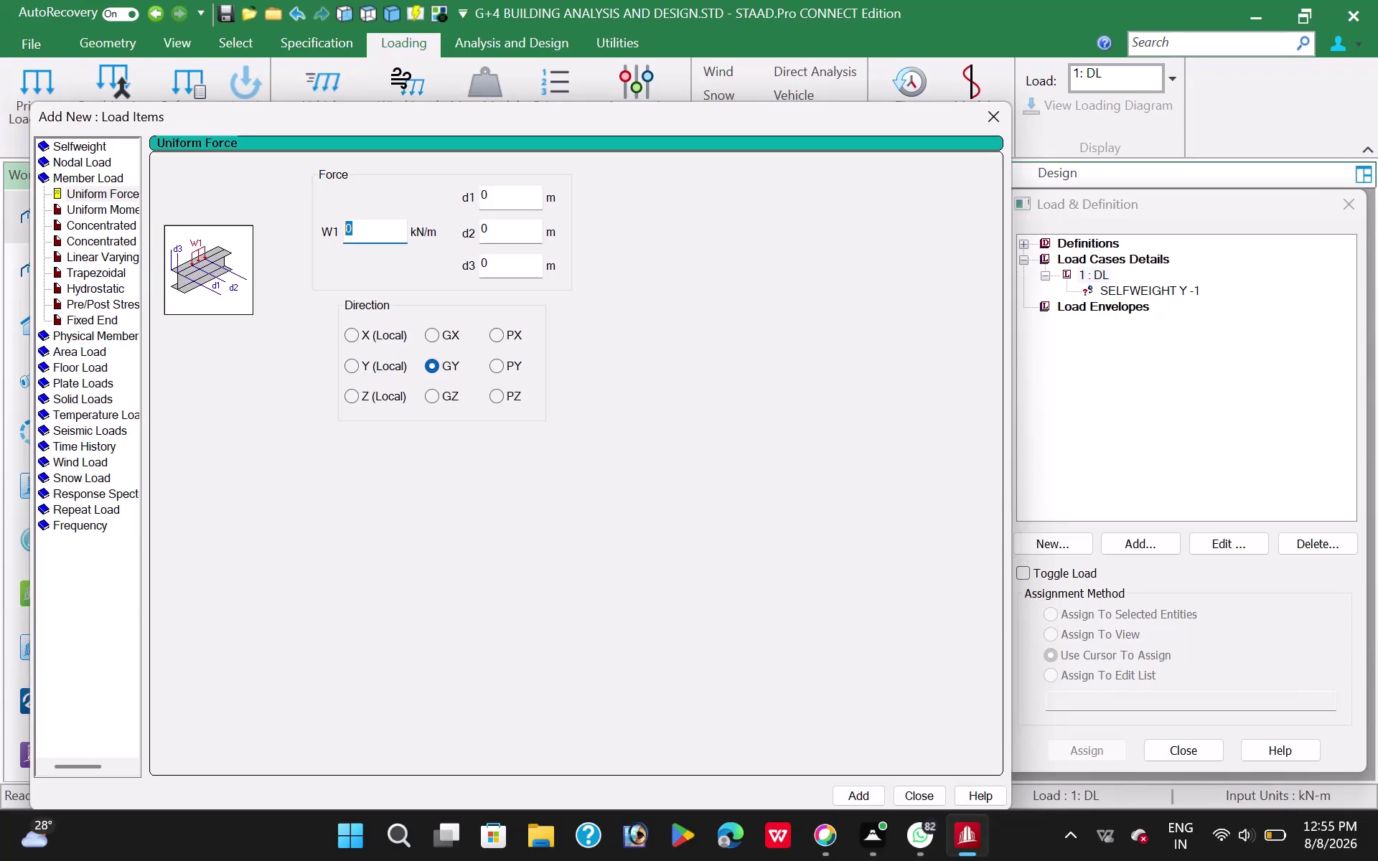
Add a uniform GY member load of -16.1 kN/m to the DL case.
key(minus)
key(1)
key(6)
text(.1)
click(868, 795)
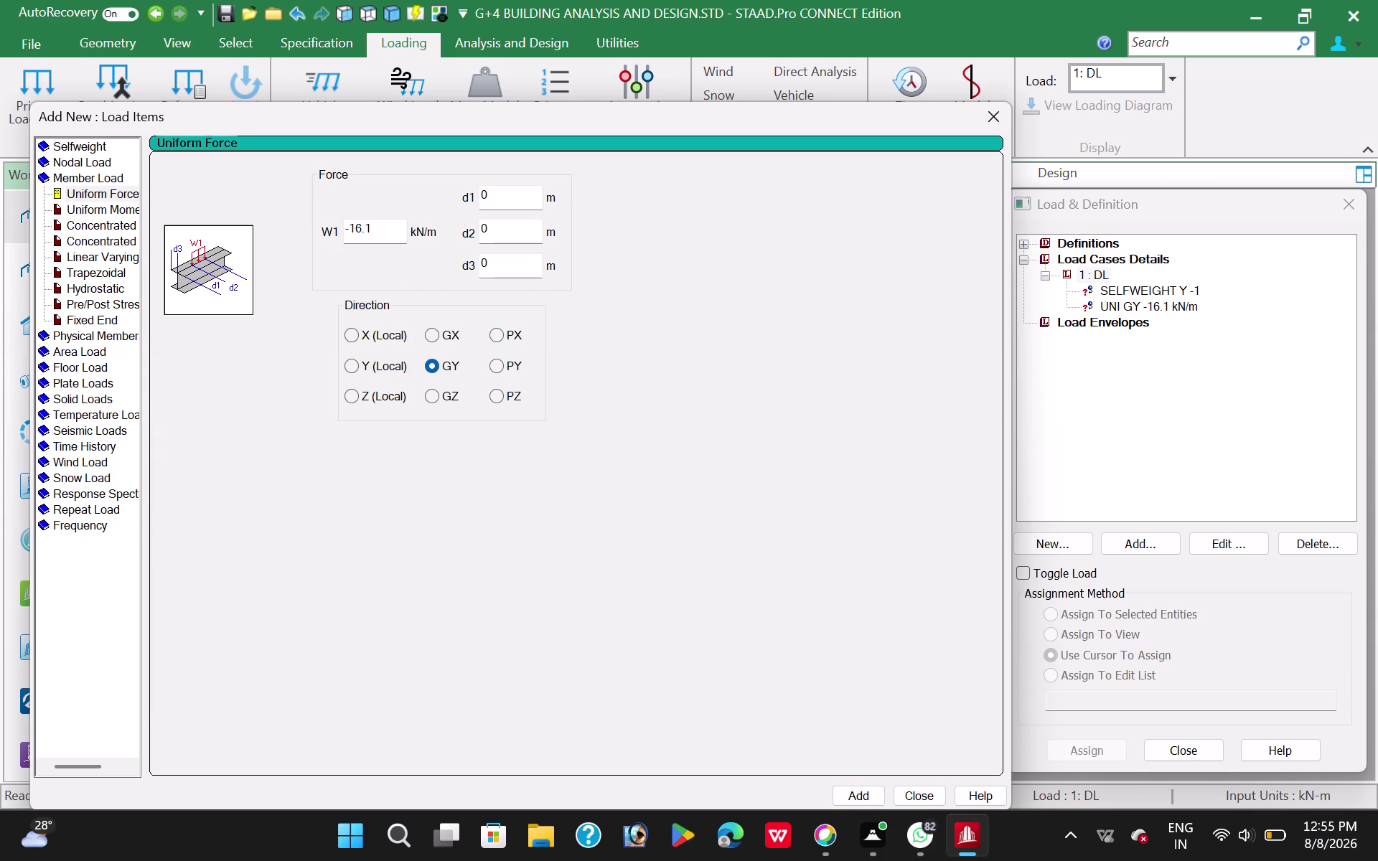
Change the load value to -10.5 and add it as a second uniform GY load.
click(386, 232)
key(BackSpace)
key(BackSpace)
key(BackSpace)
key(BackSpace)
key(1)
key(0)
key(period)
key(5)
click(852, 795)
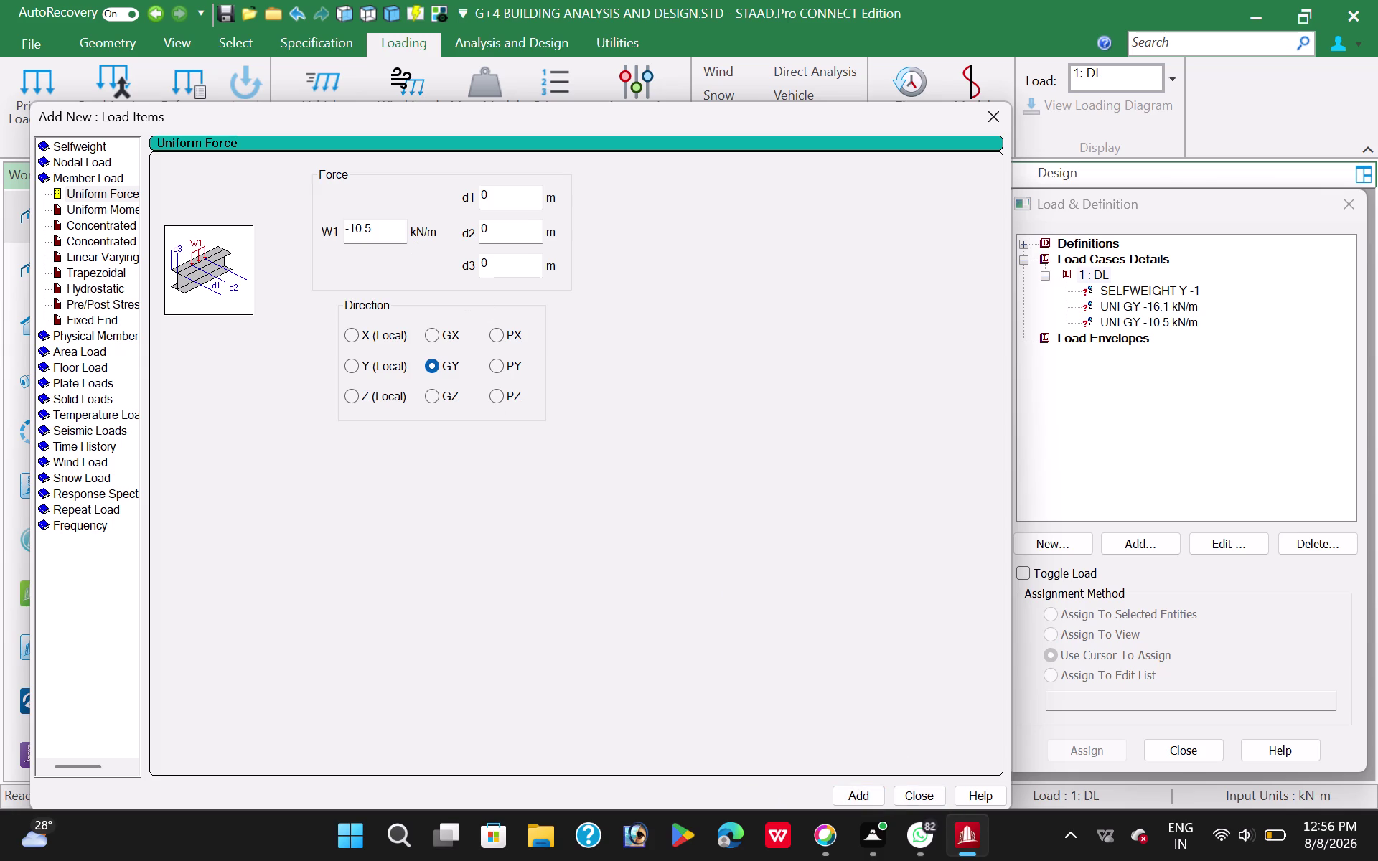
Add a third uniform GY load of -3 kN/m, then close the load items dialog.
click(374, 228)
key(BackSpace)
key(BackSpace)
key(BackSpace)
key(BackSpace)
key(3)
click(851, 791)
click(916, 799)
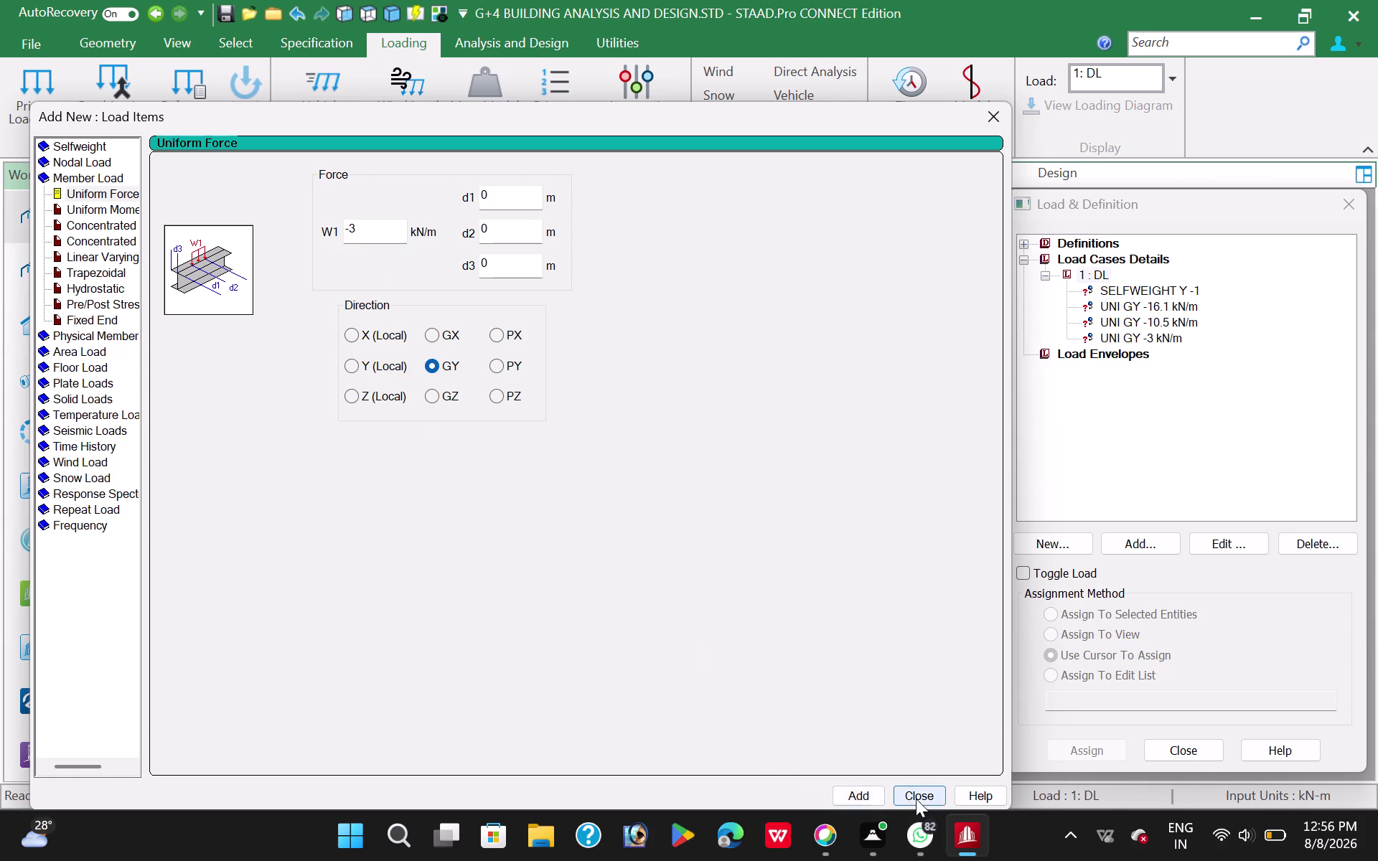
click(863, 401)
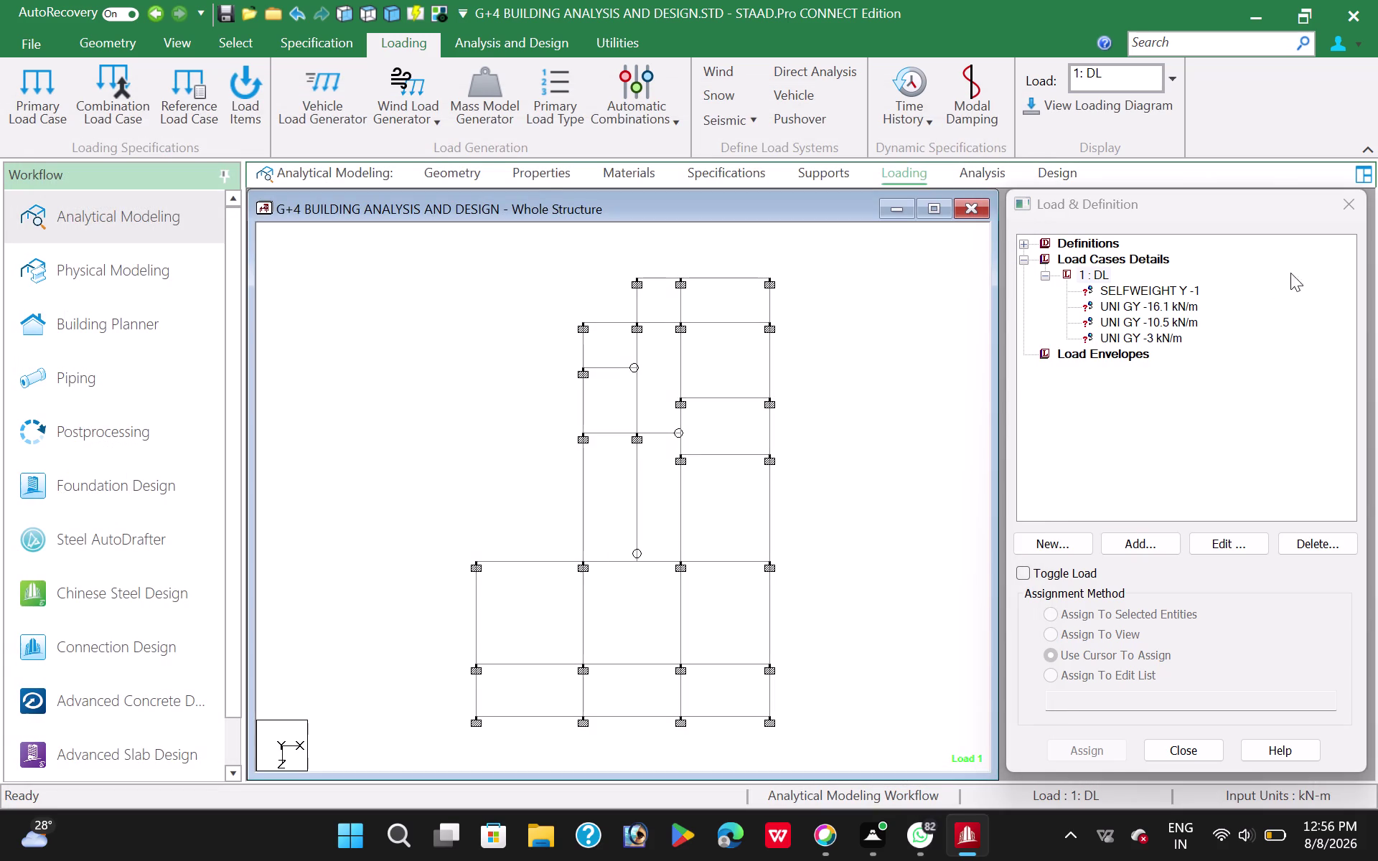
Assign the UNI GY -16.1 kN/m load to all members in the view and confirm.
click(1151, 291)
click(1049, 635)
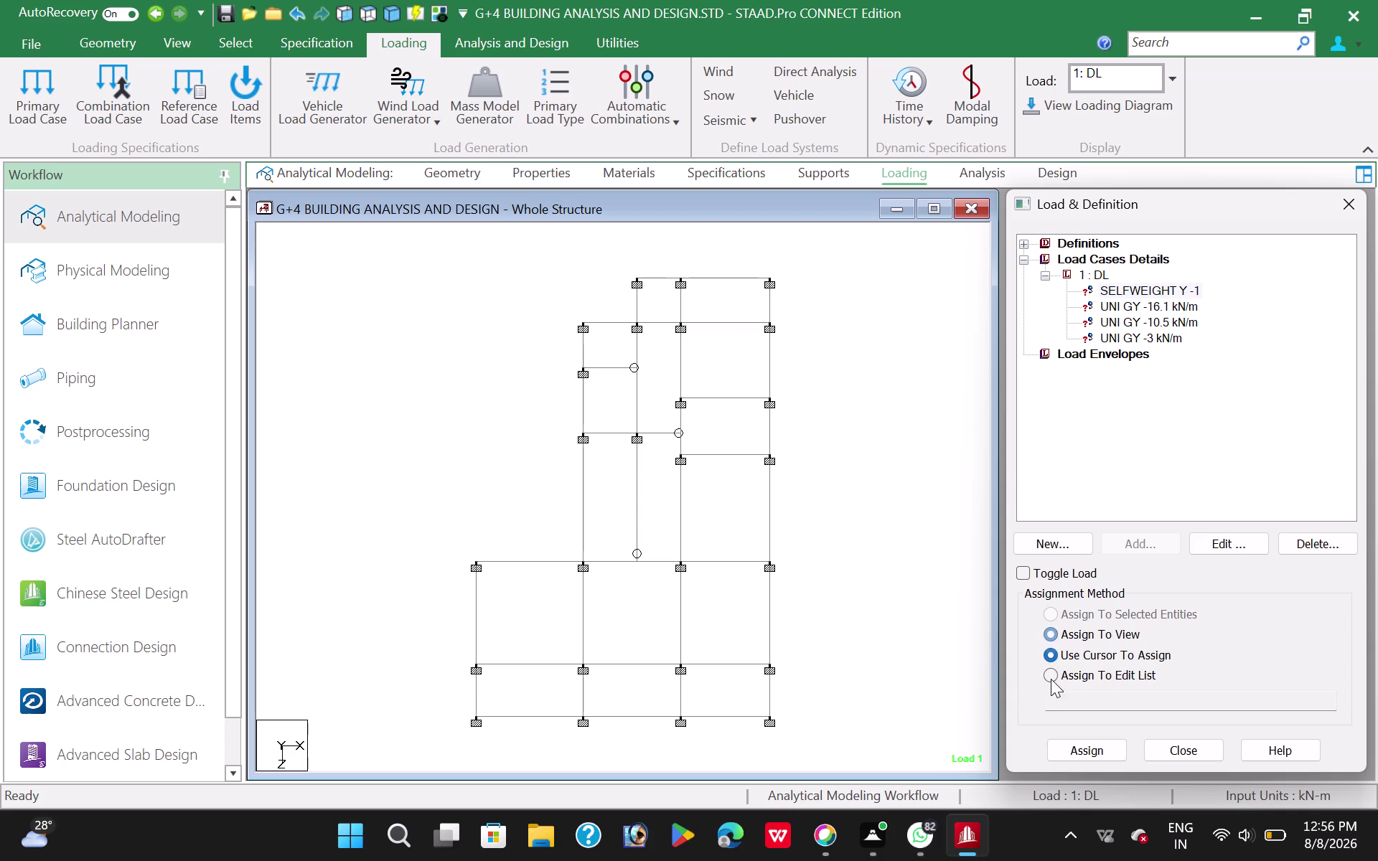
click(1090, 755)
click(1224, 529)
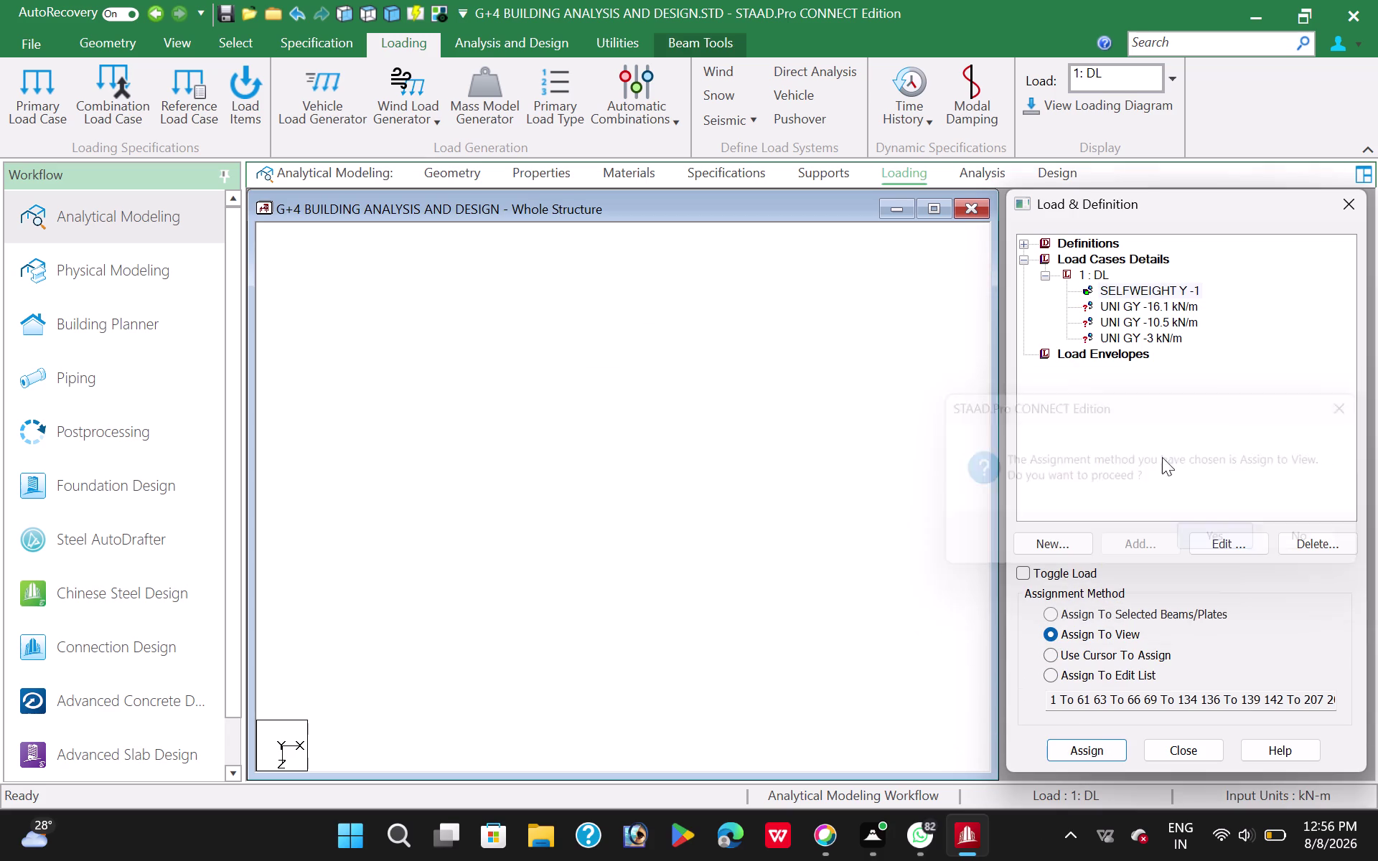
click(1174, 306)
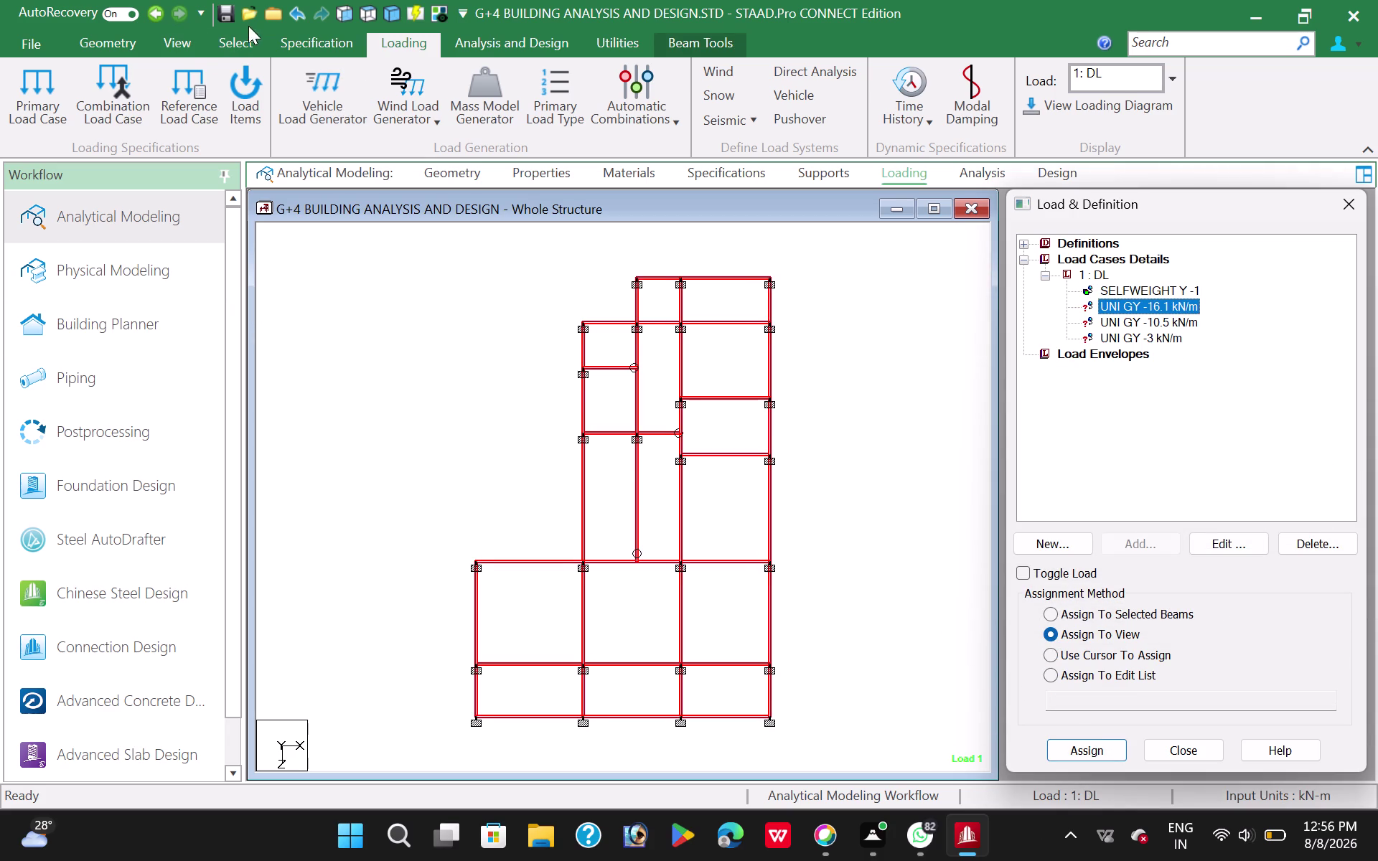
In front elevation, clear the selection and window-select the lowest floor's beams.
click(126, 40)
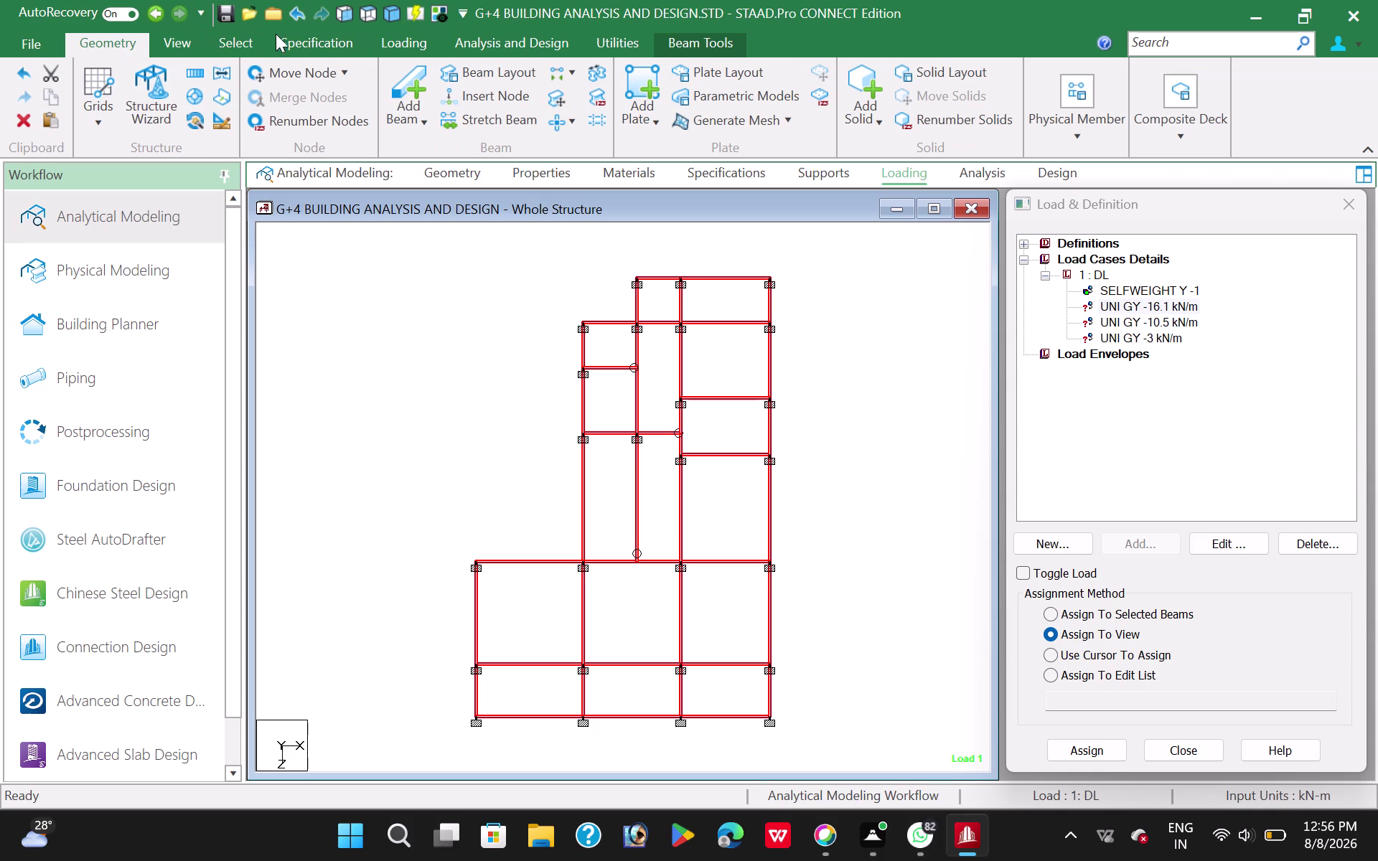
click(340, 17)
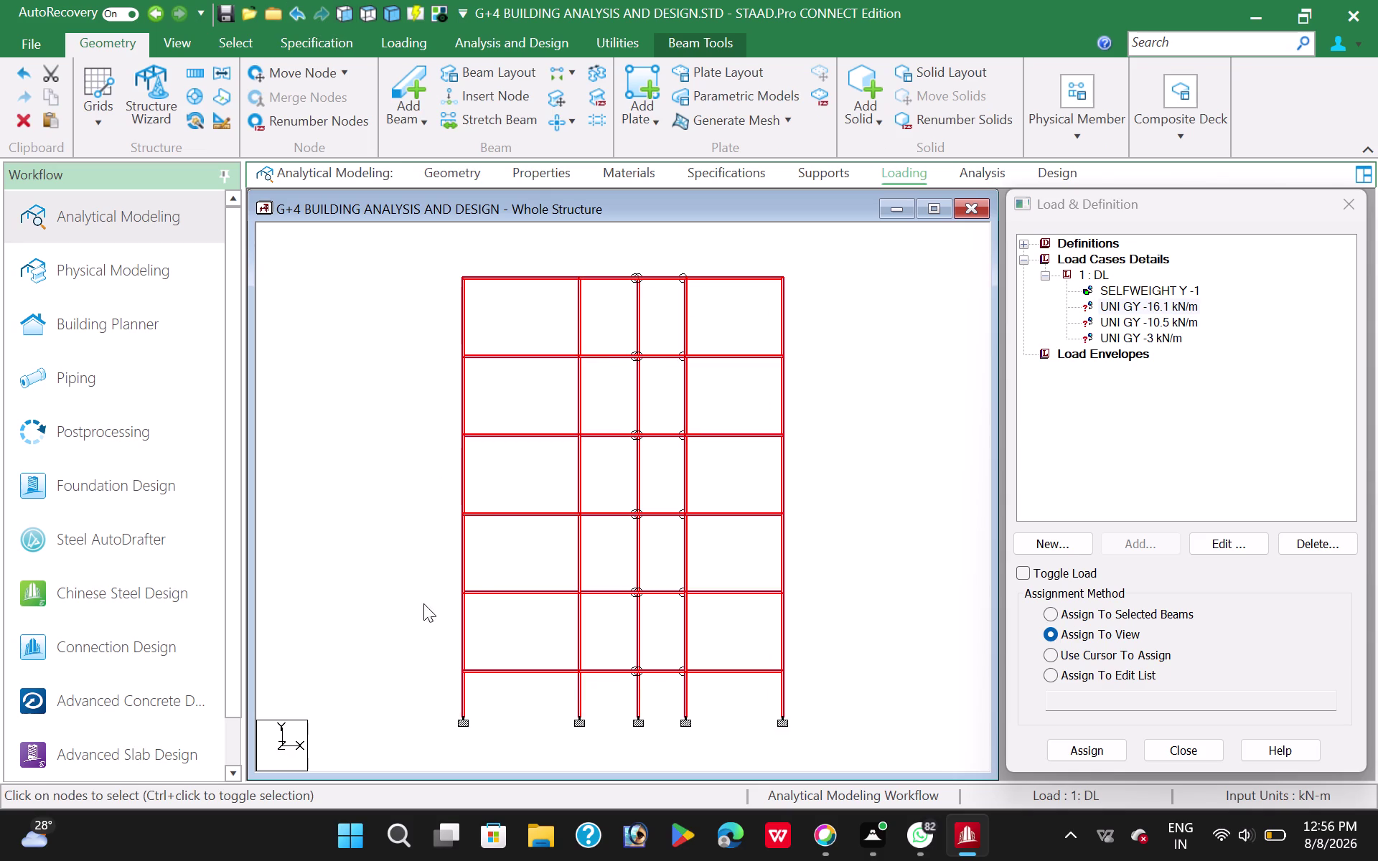
click(354, 574)
drag(444, 579, 509, 610)
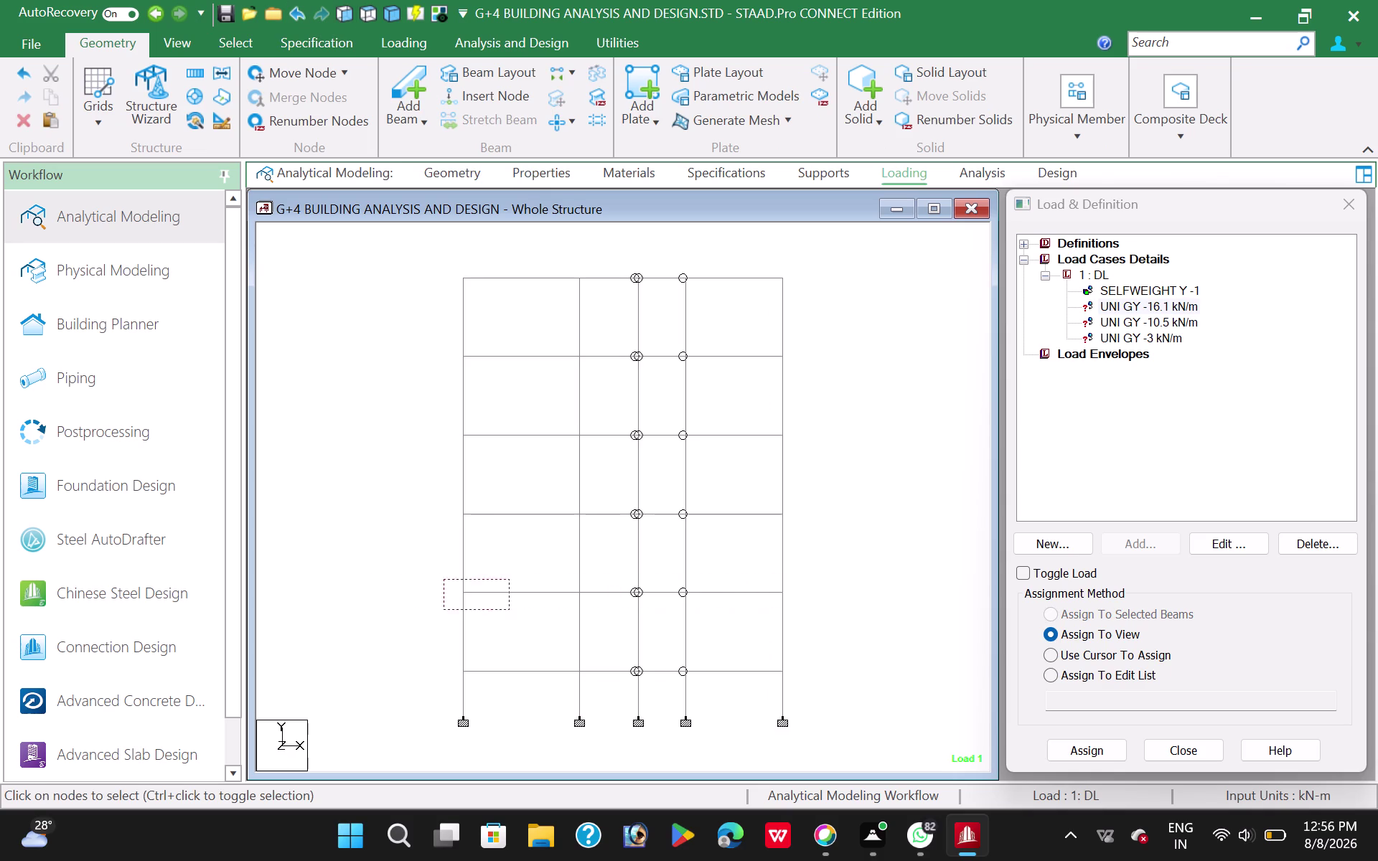
drag(509, 609, 321, 610)
drag(443, 658, 792, 683)
drag(444, 581, 505, 595)
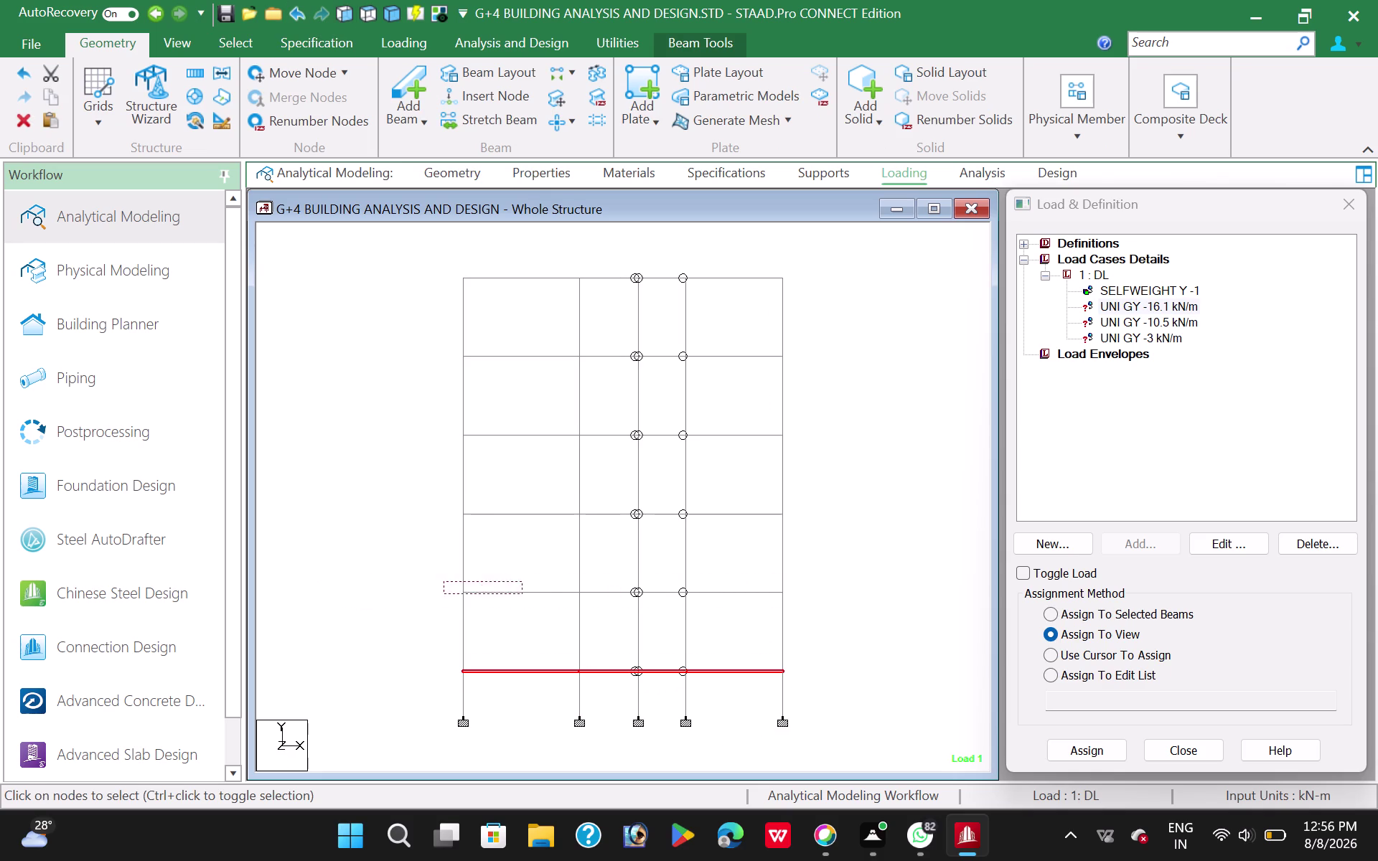
Add the second through top floor beams to the selection.
drag(505, 595, 811, 605)
drag(444, 507, 587, 526)
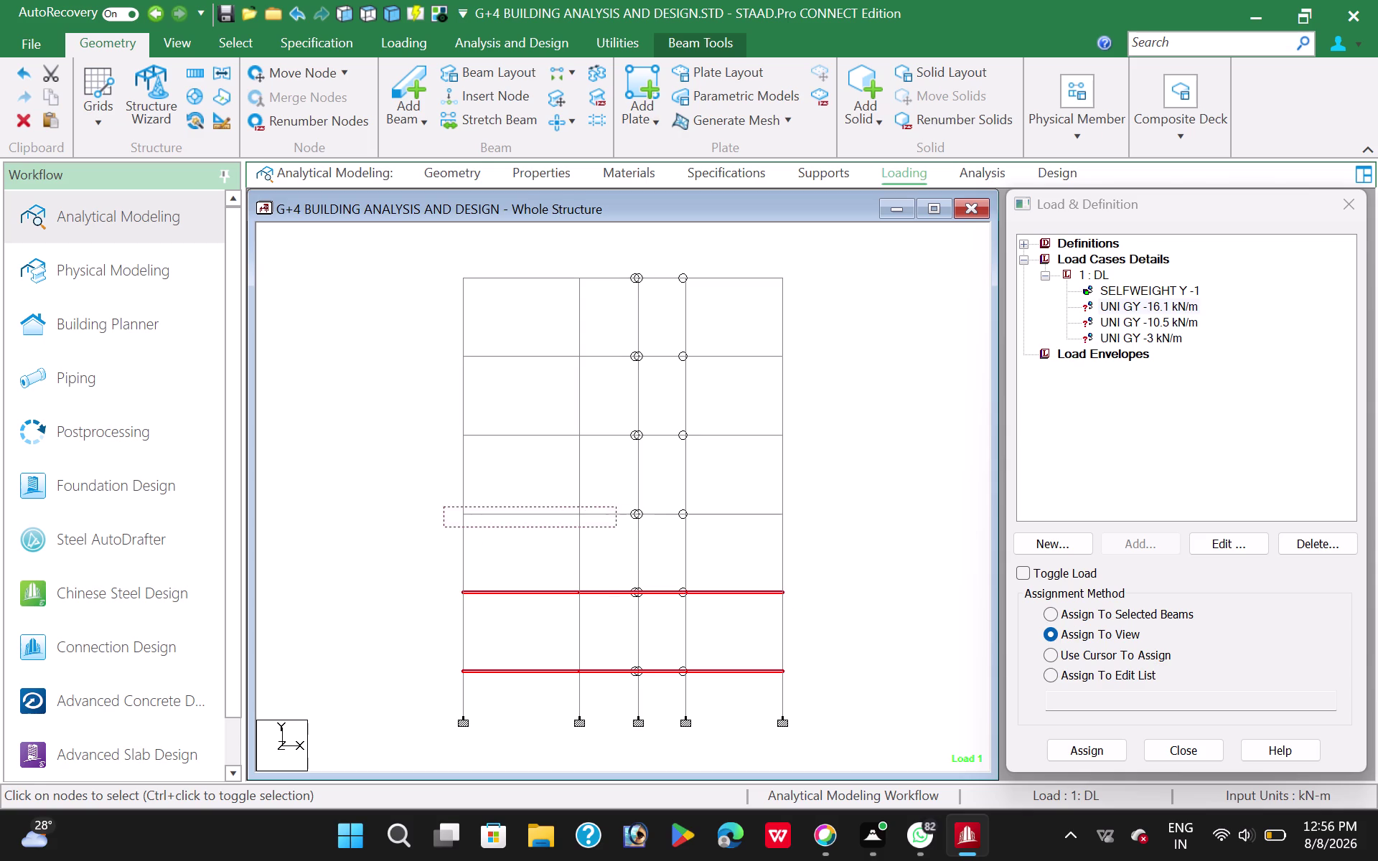
drag(587, 526, 824, 527)
drag(438, 424, 593, 449)
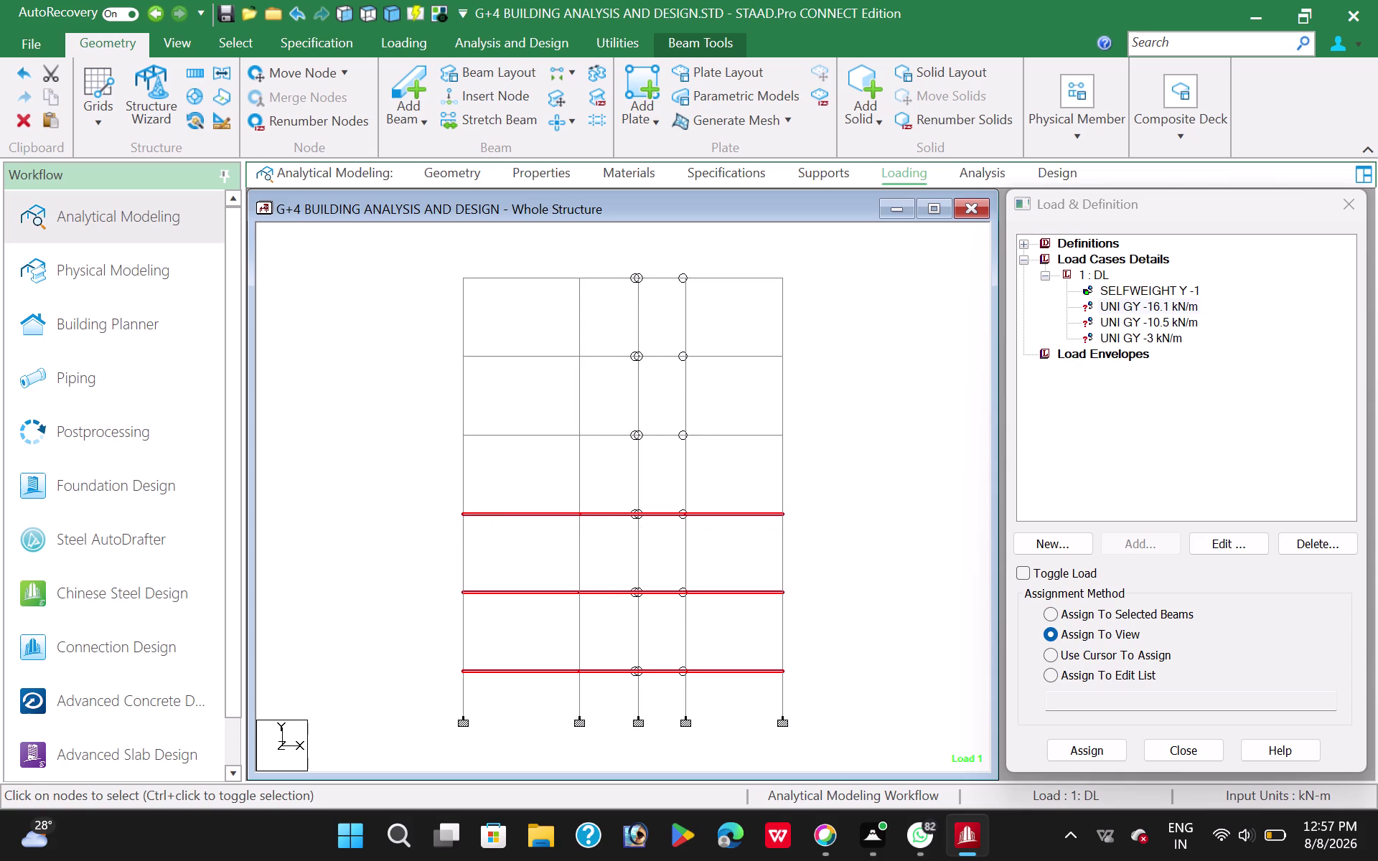
drag(593, 448, 807, 448)
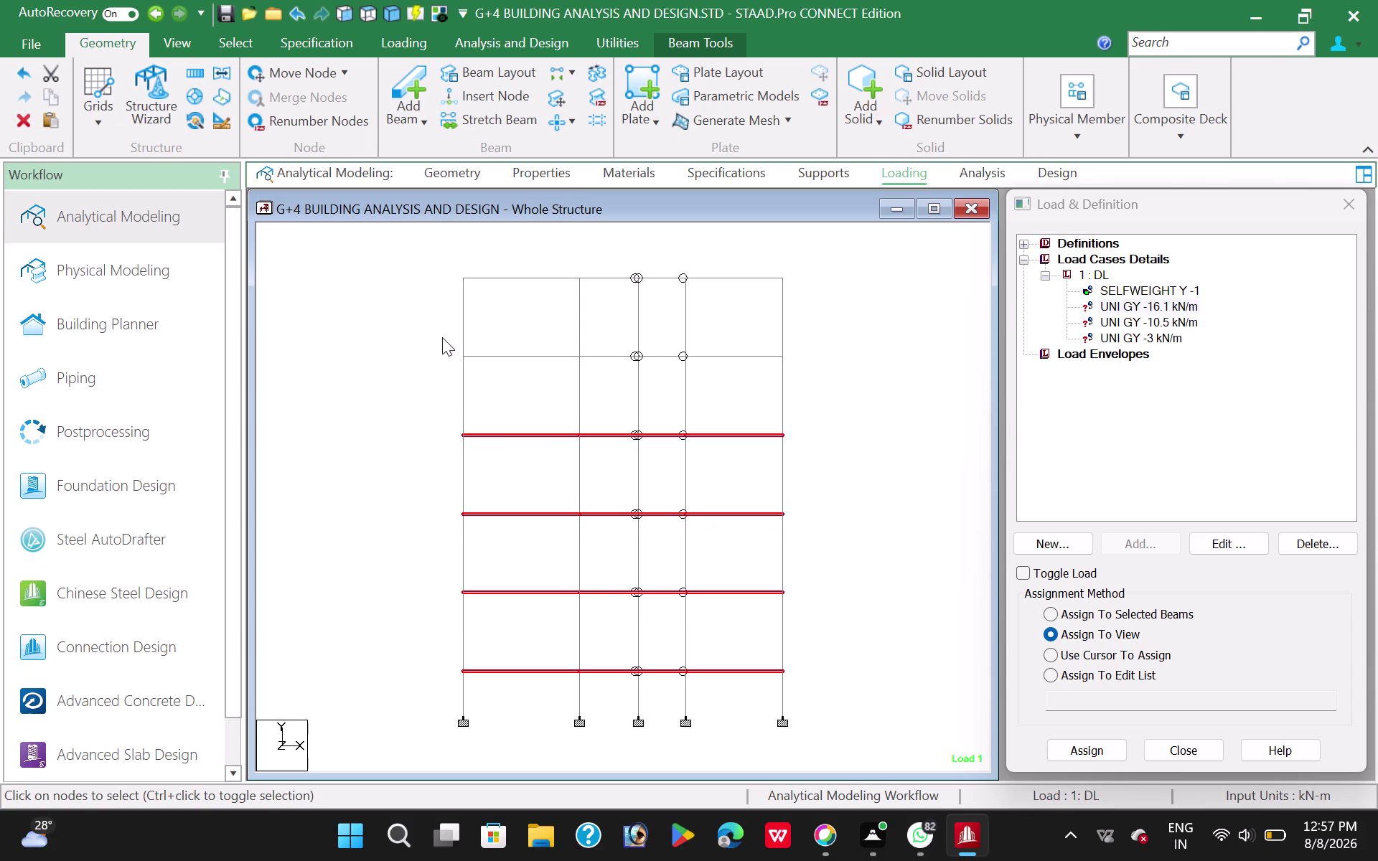
drag(442, 338, 807, 363)
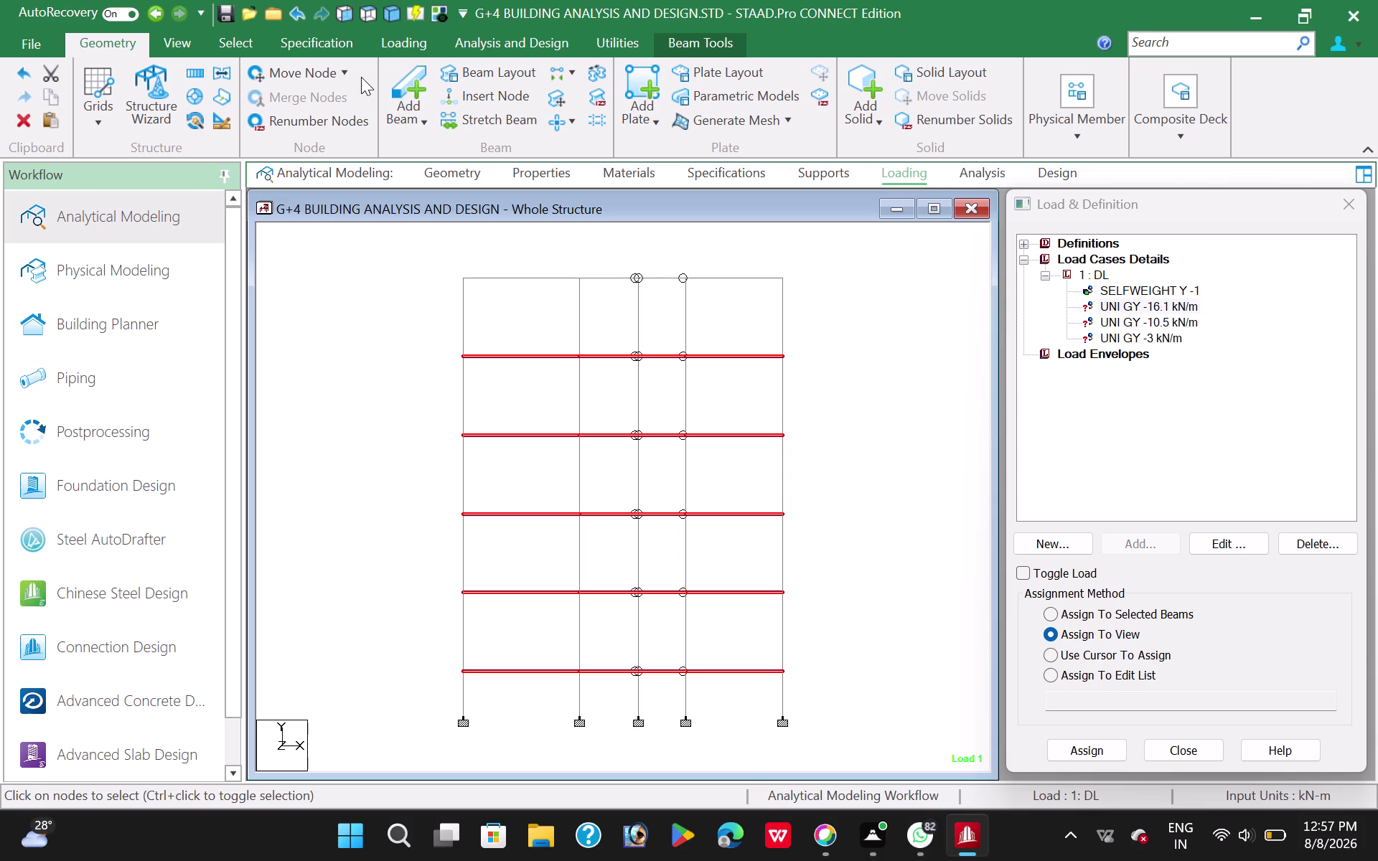
click(189, 43)
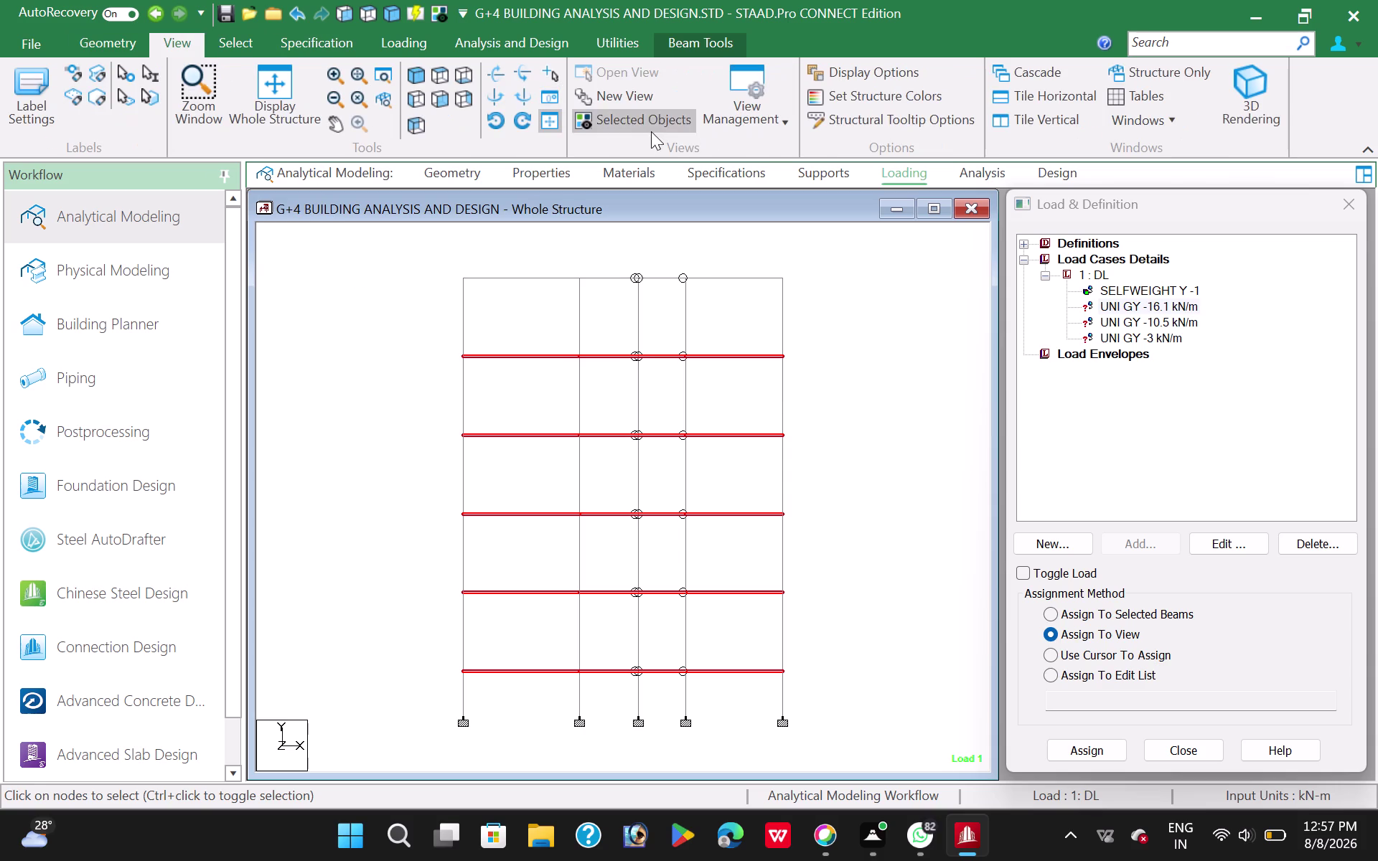
Isolate the selected floor beams, view them from above and clear the selection.
click(651, 132)
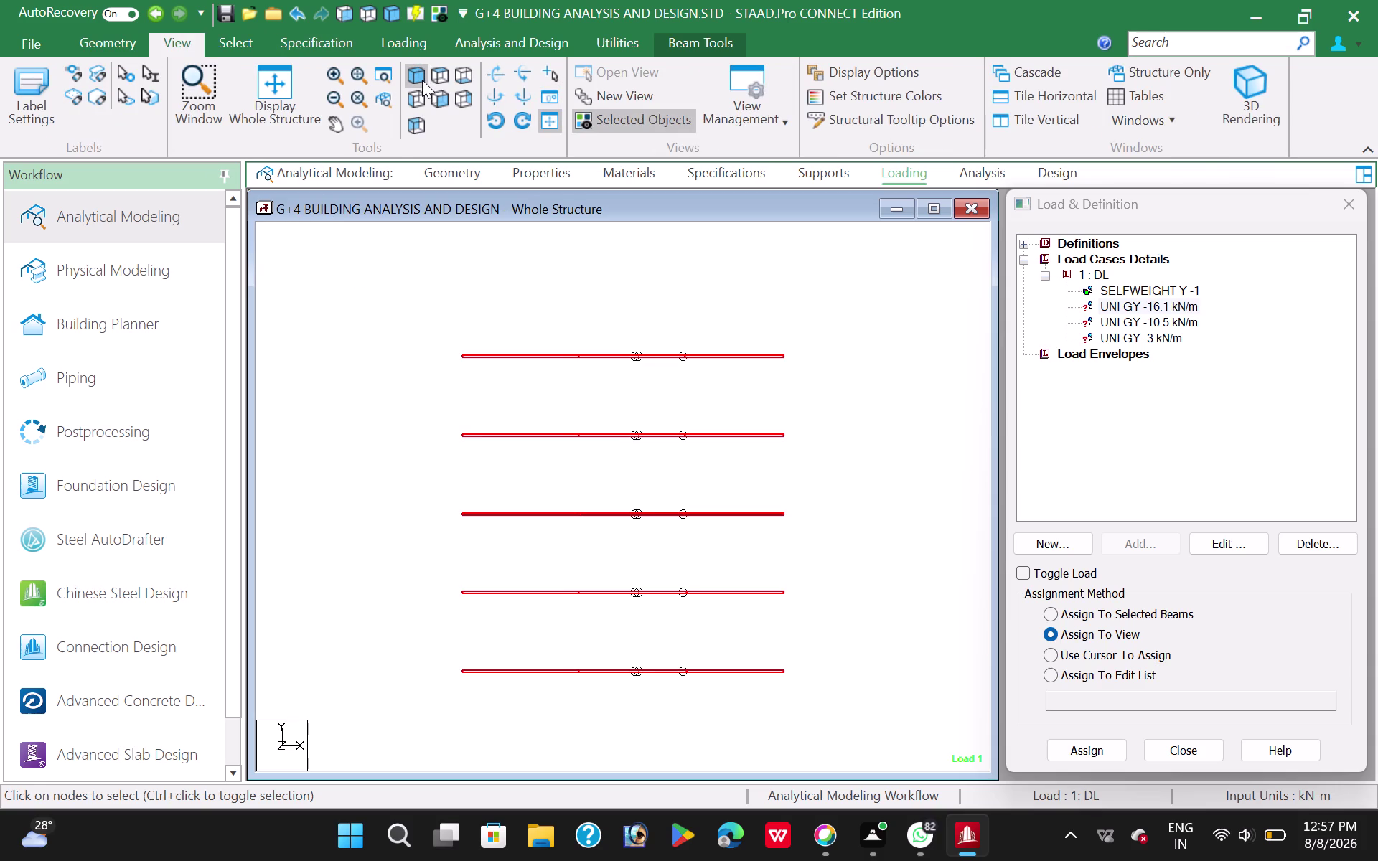
click(422, 80)
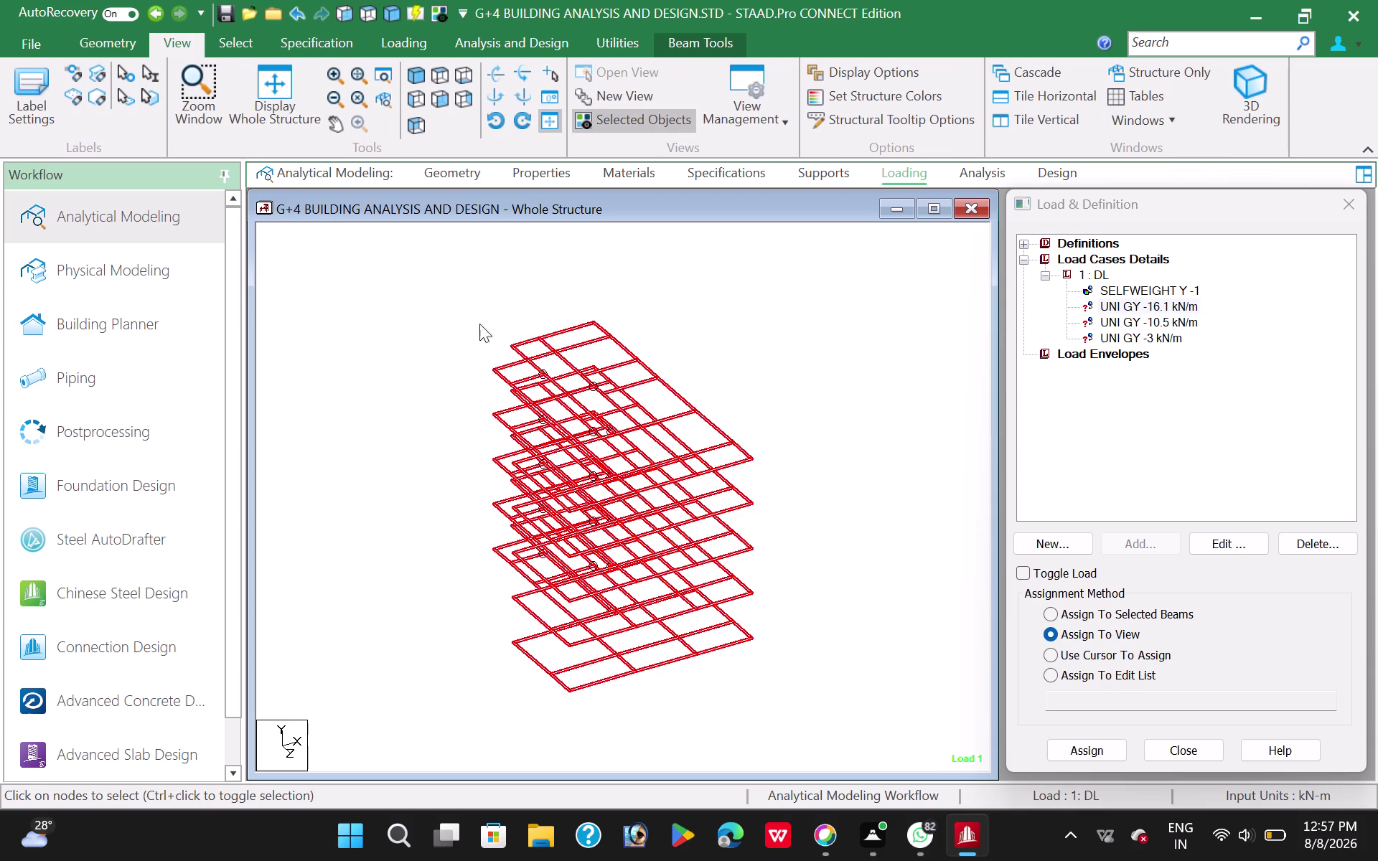
click(437, 70)
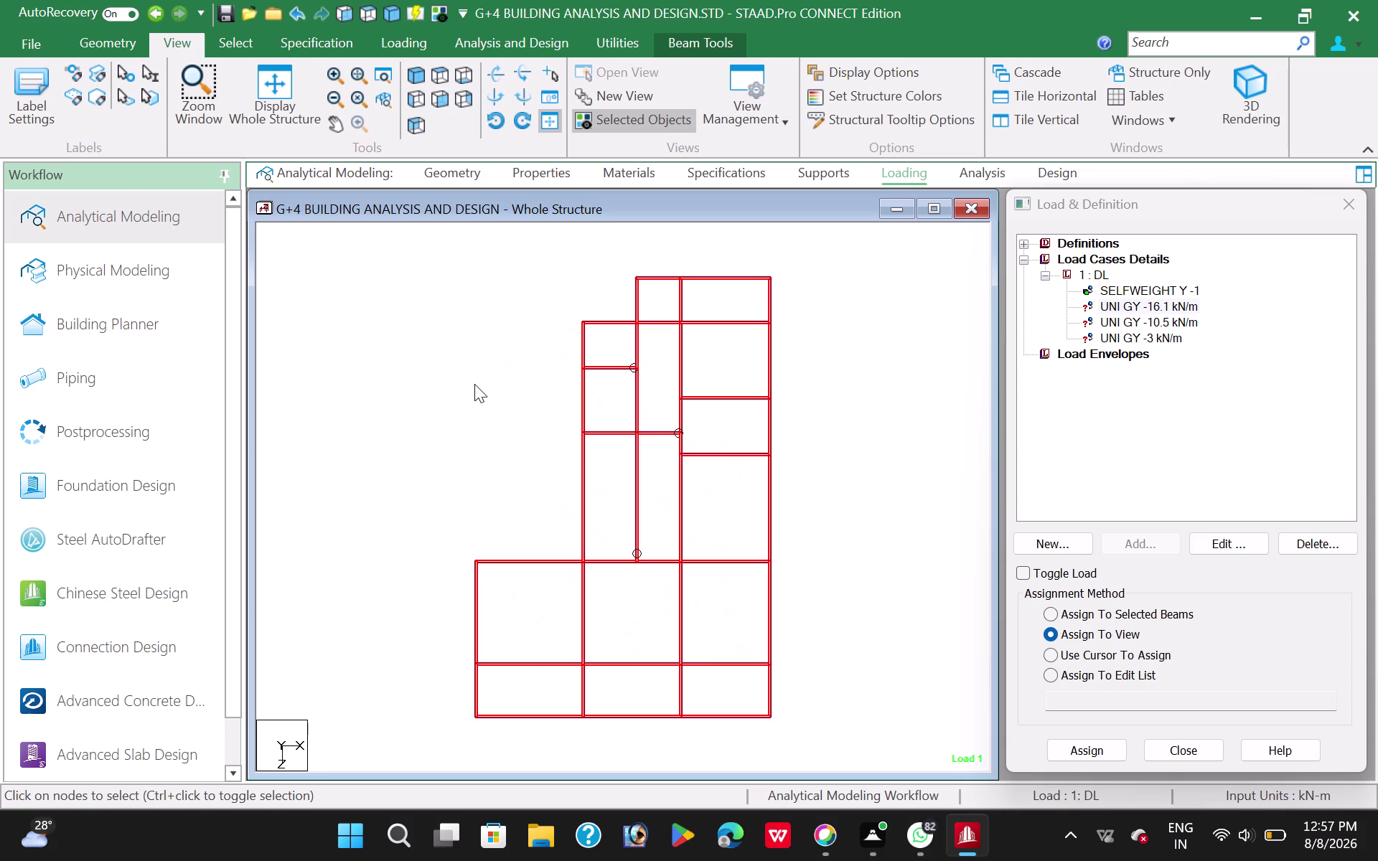
click(475, 385)
Window-select the left, bottom and right edge beams of the plan.
drag(453, 535, 507, 733)
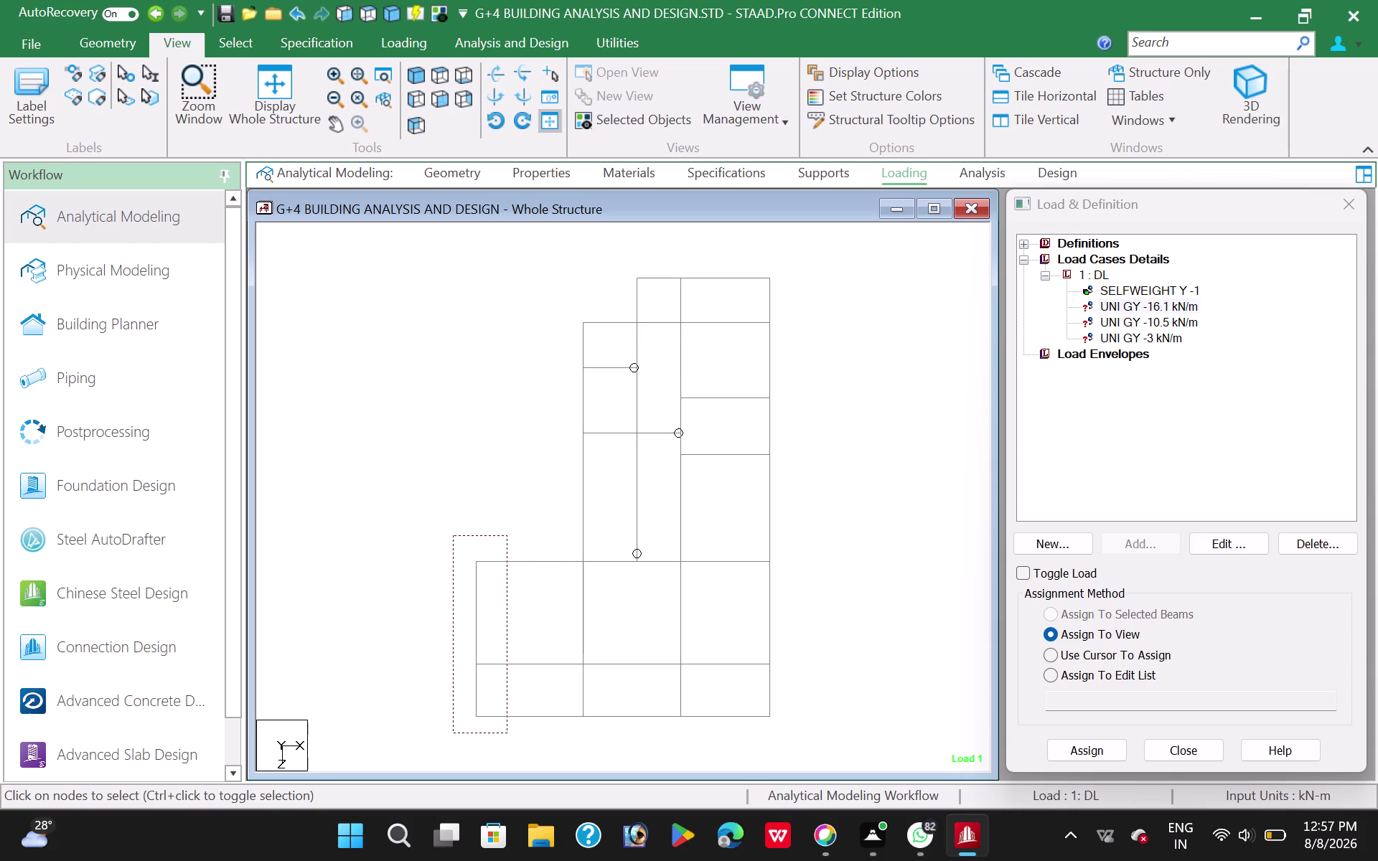
drag(507, 733, 494, 728)
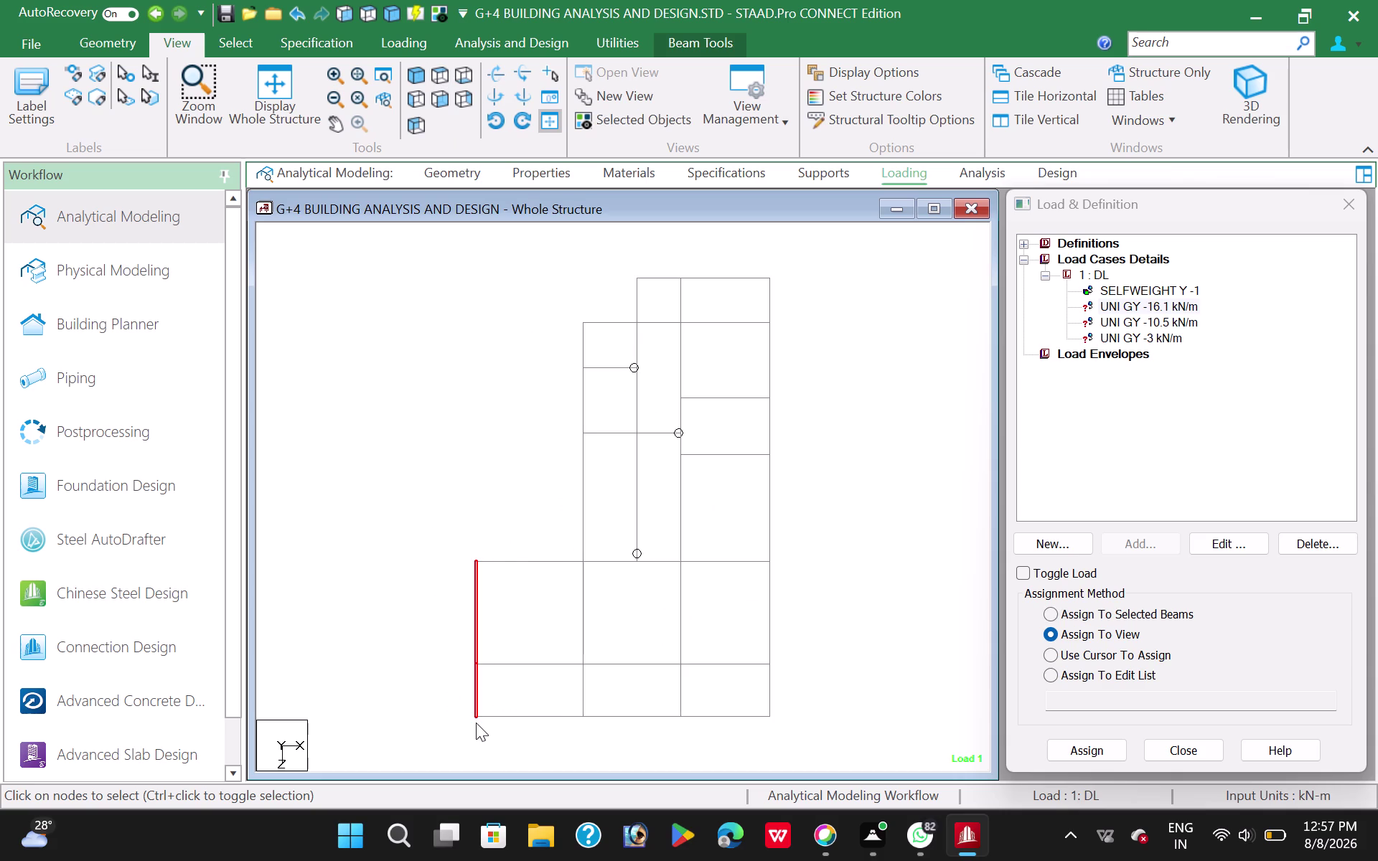
drag(463, 701, 776, 729)
click(763, 257)
drag(761, 260, 814, 513)
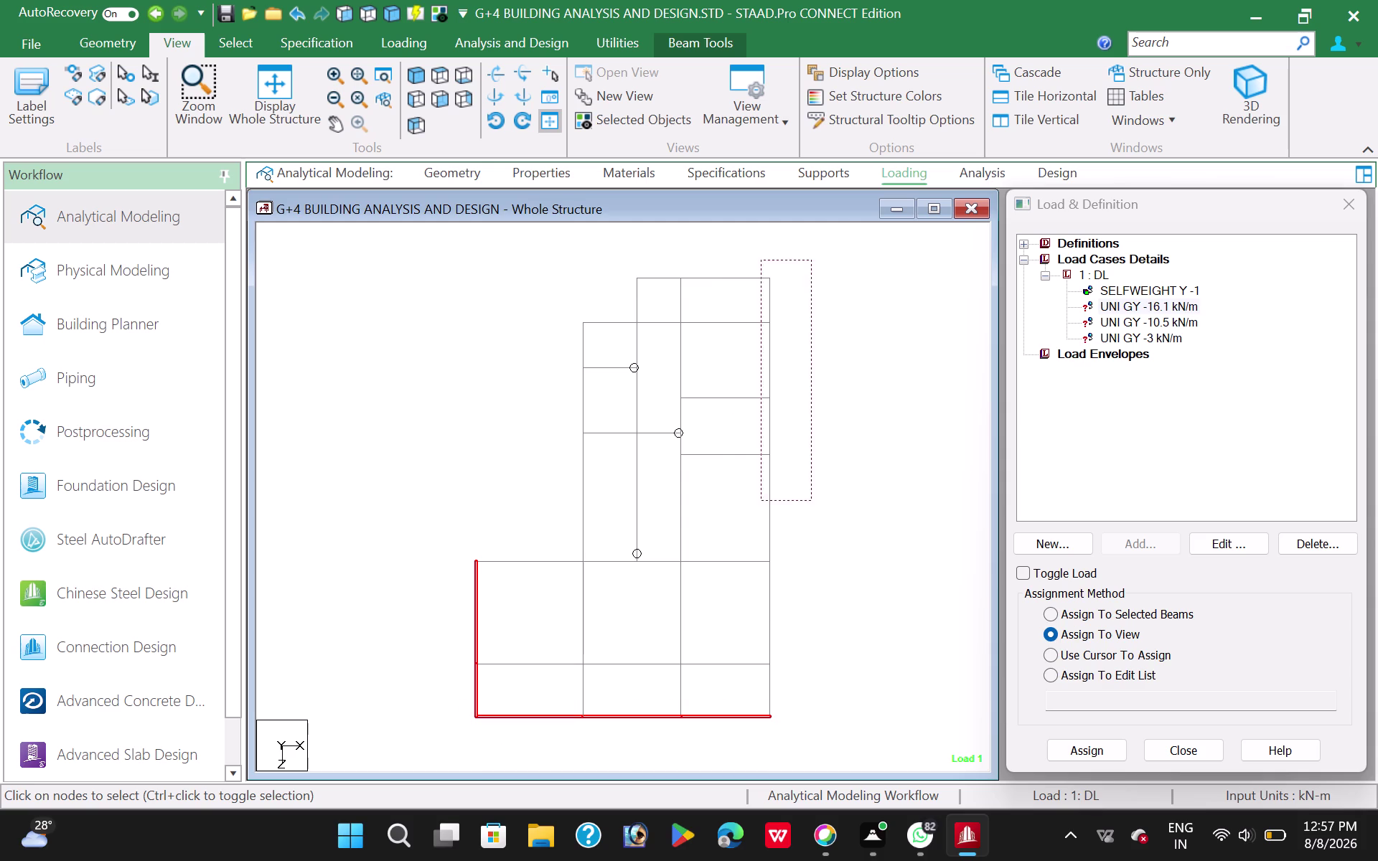
drag(814, 512, 826, 751)
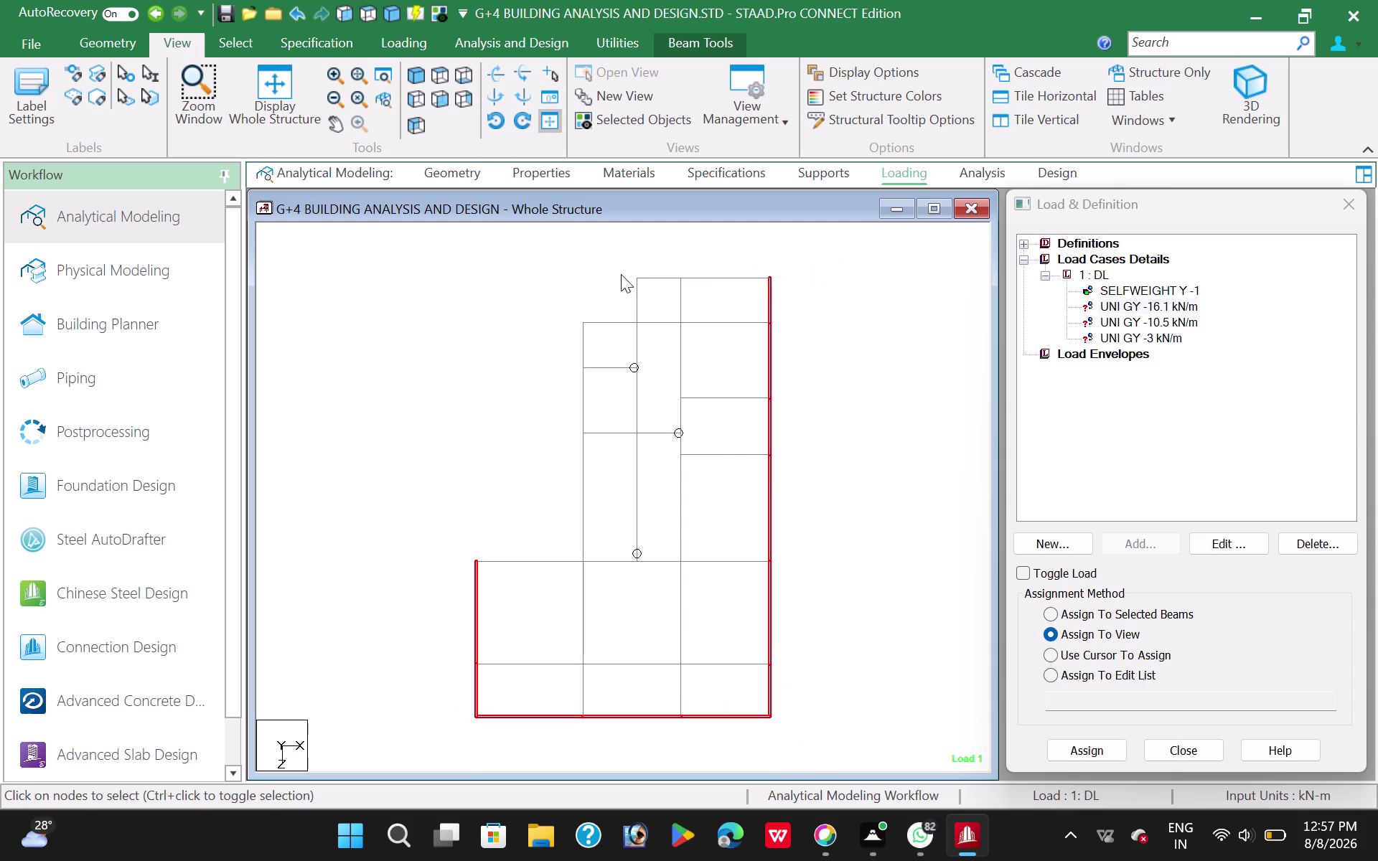
Add the top edge beams, the stepped upper-left edge beams and the short step beam.
drag(617, 269, 794, 286)
drag(627, 266, 645, 345)
drag(560, 312, 573, 329)
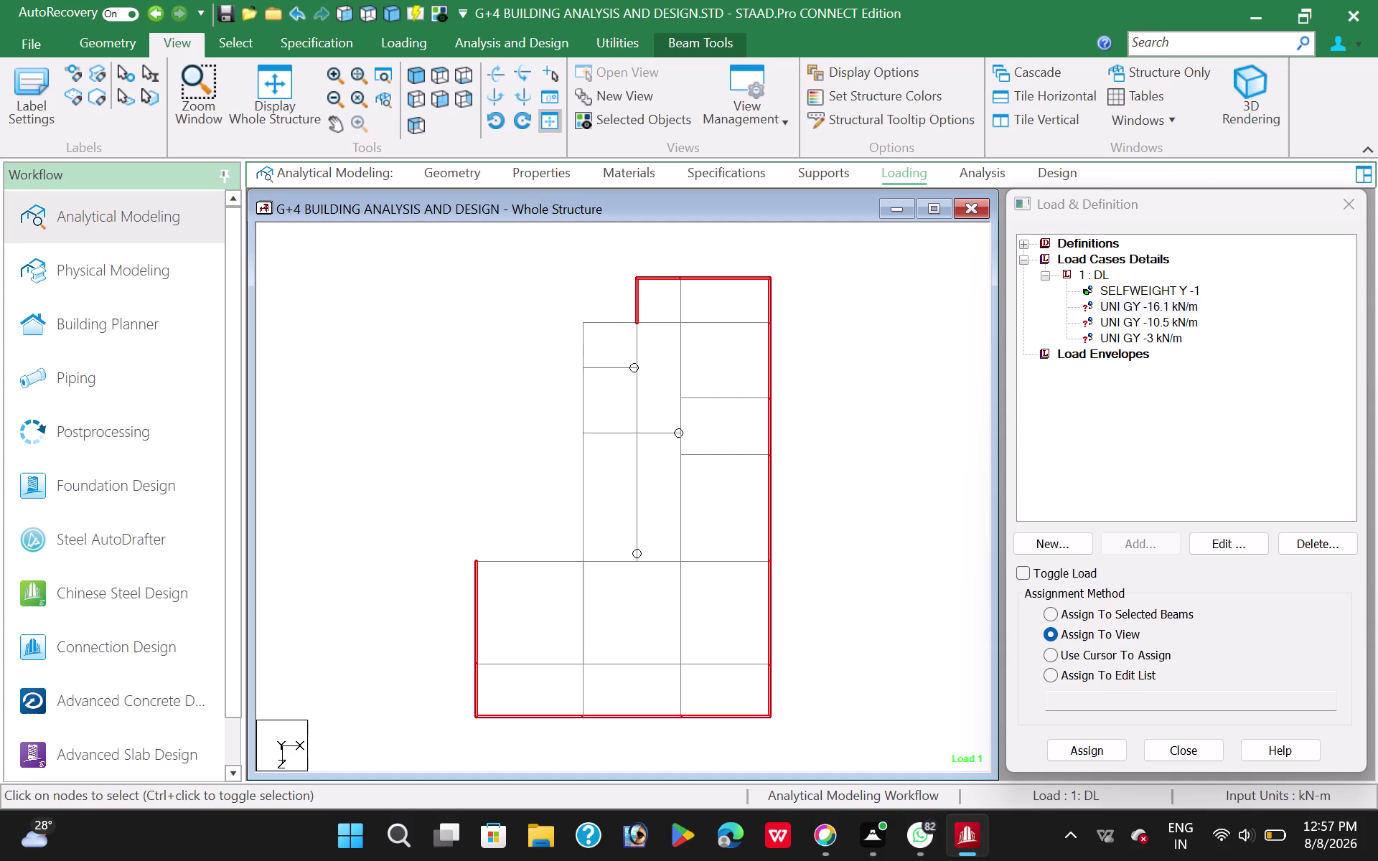
drag(574, 329, 650, 328)
drag(576, 310, 595, 542)
drag(595, 542, 592, 568)
drag(458, 543, 574, 563)
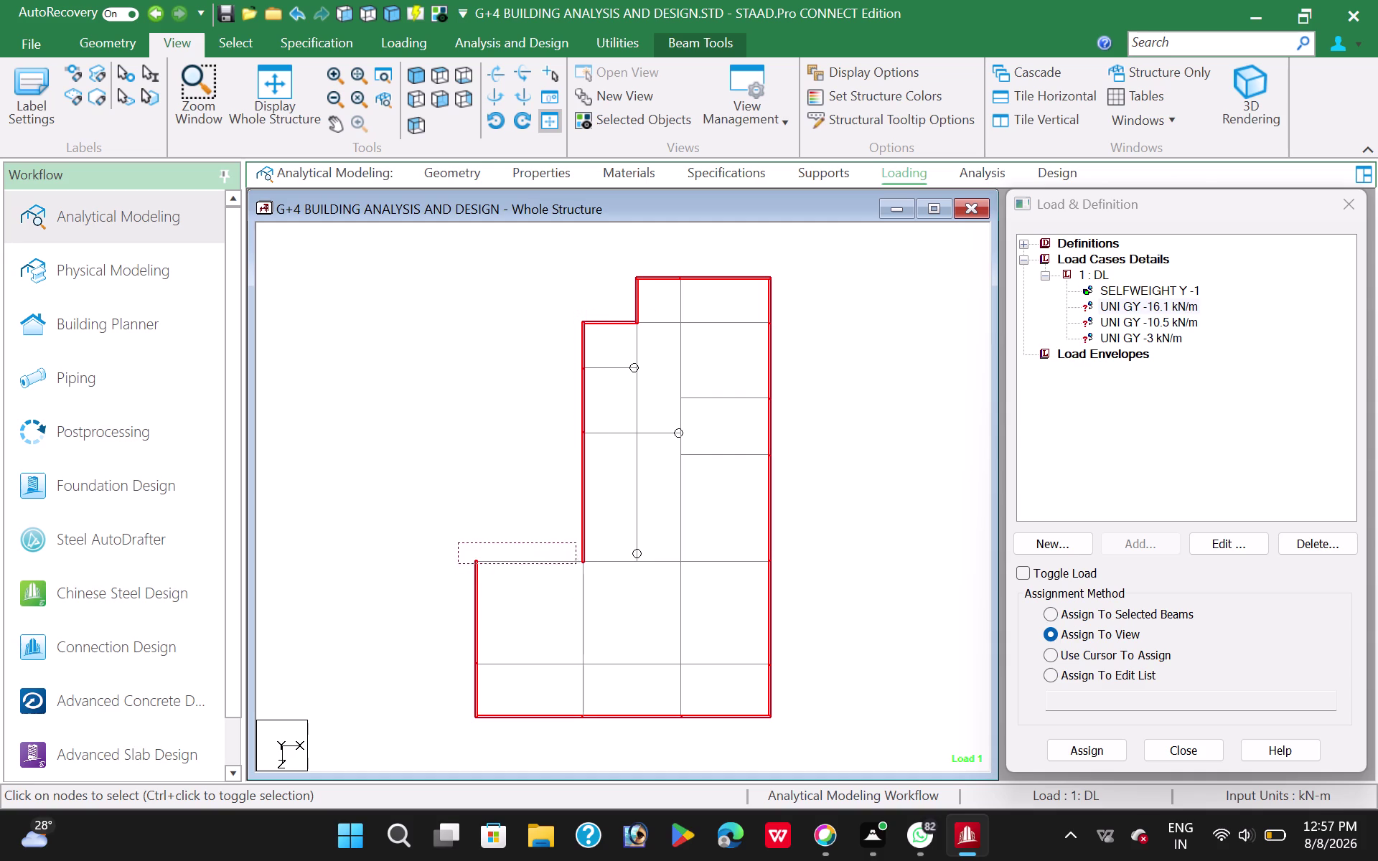
drag(575, 564, 594, 566)
Check the perimeter beams in 3D, assign the -16.1 kN/m DL load, then clear the selection.
click(416, 77)
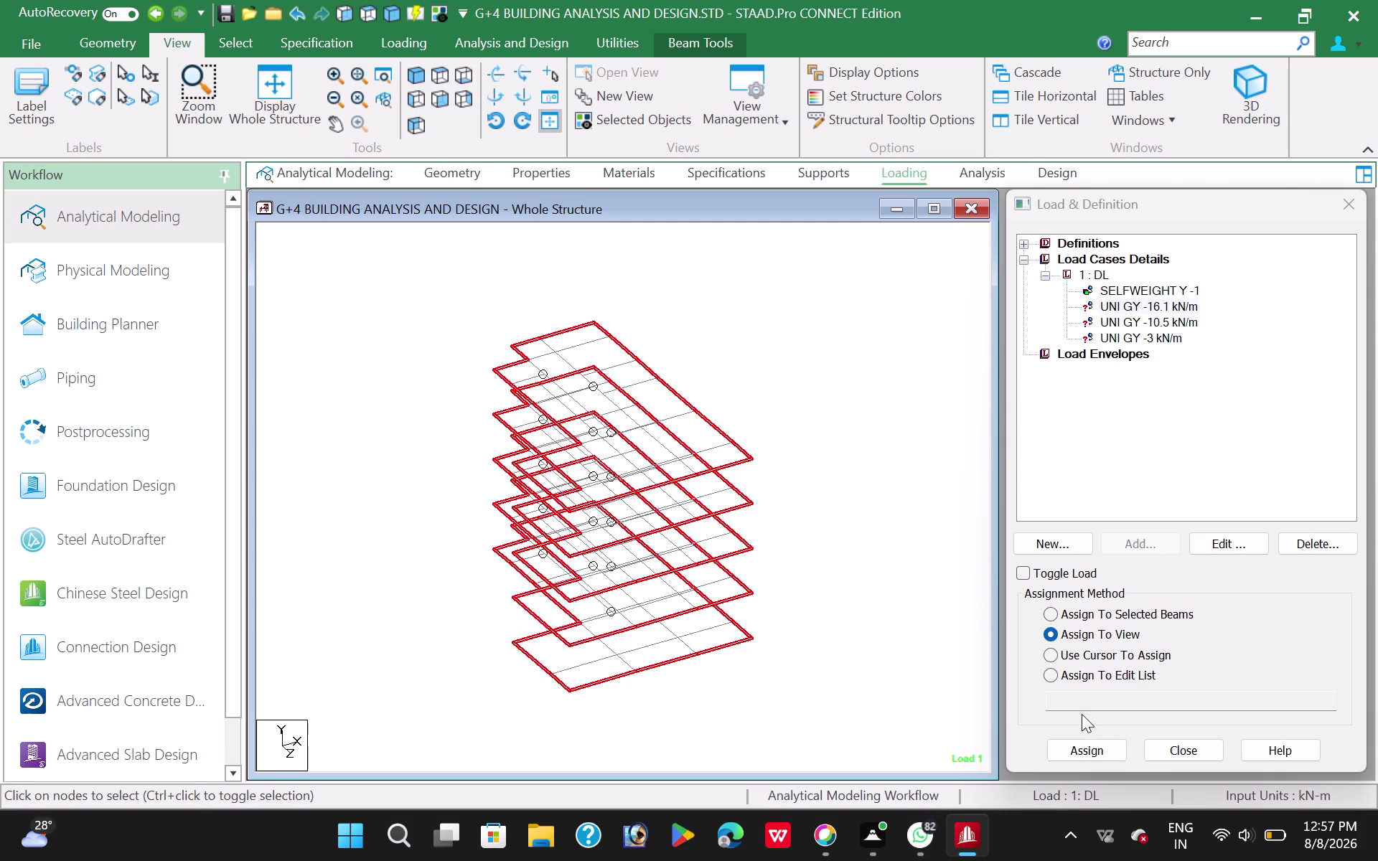
click(1082, 750)
click(1249, 536)
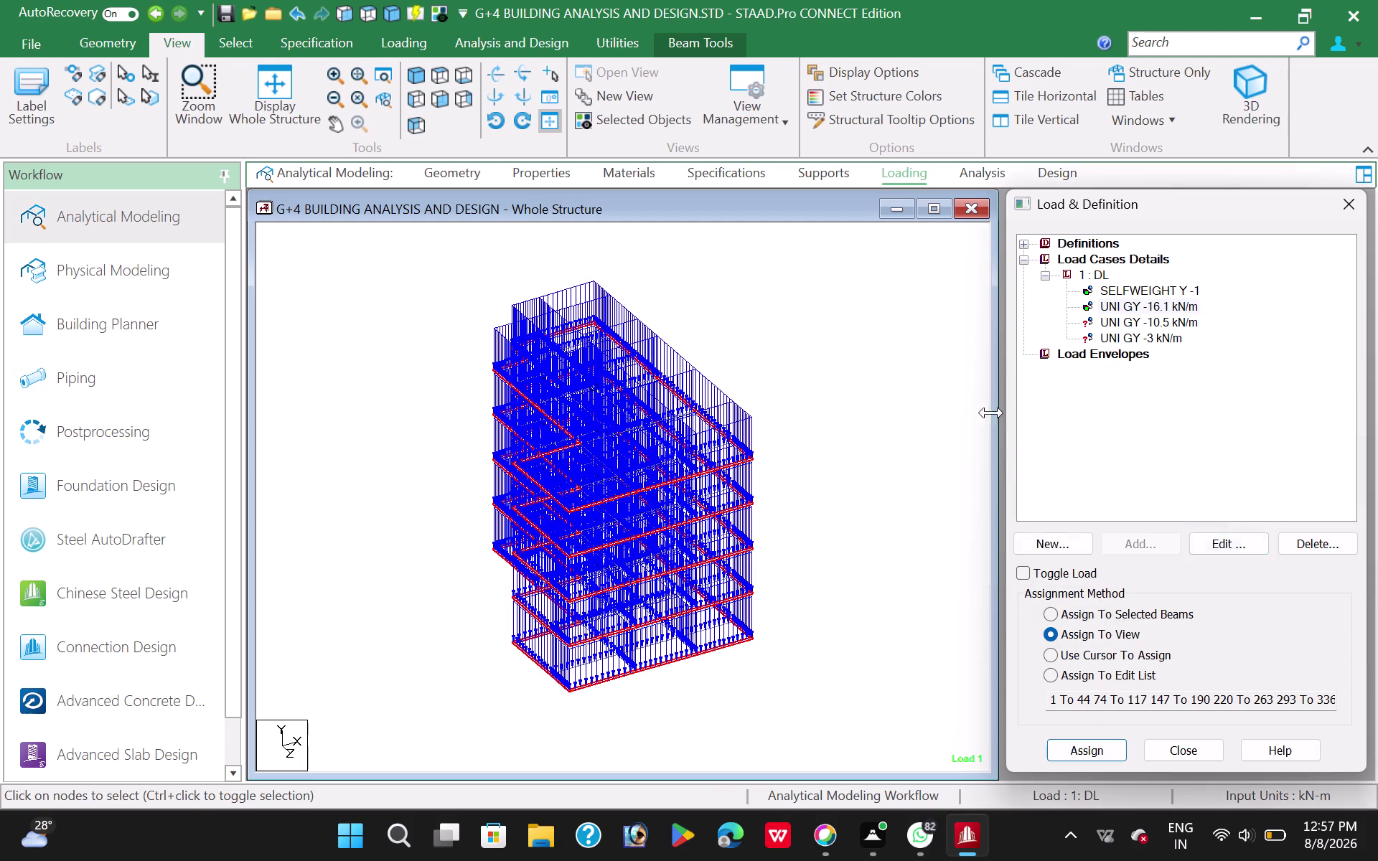
click(806, 327)
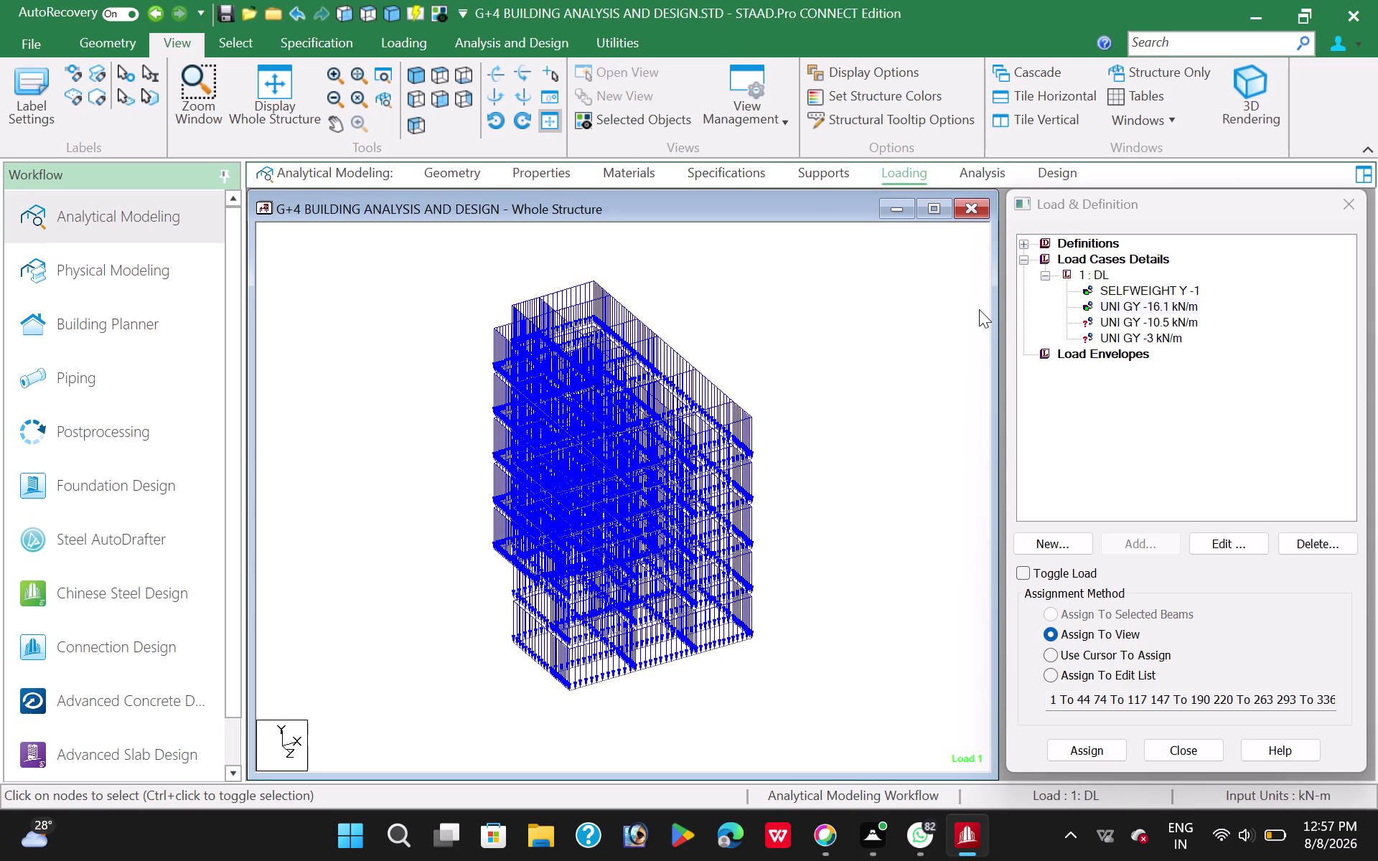
Highlight the members carrying the -10.5 kN/m load and switch to top view.
click(1179, 321)
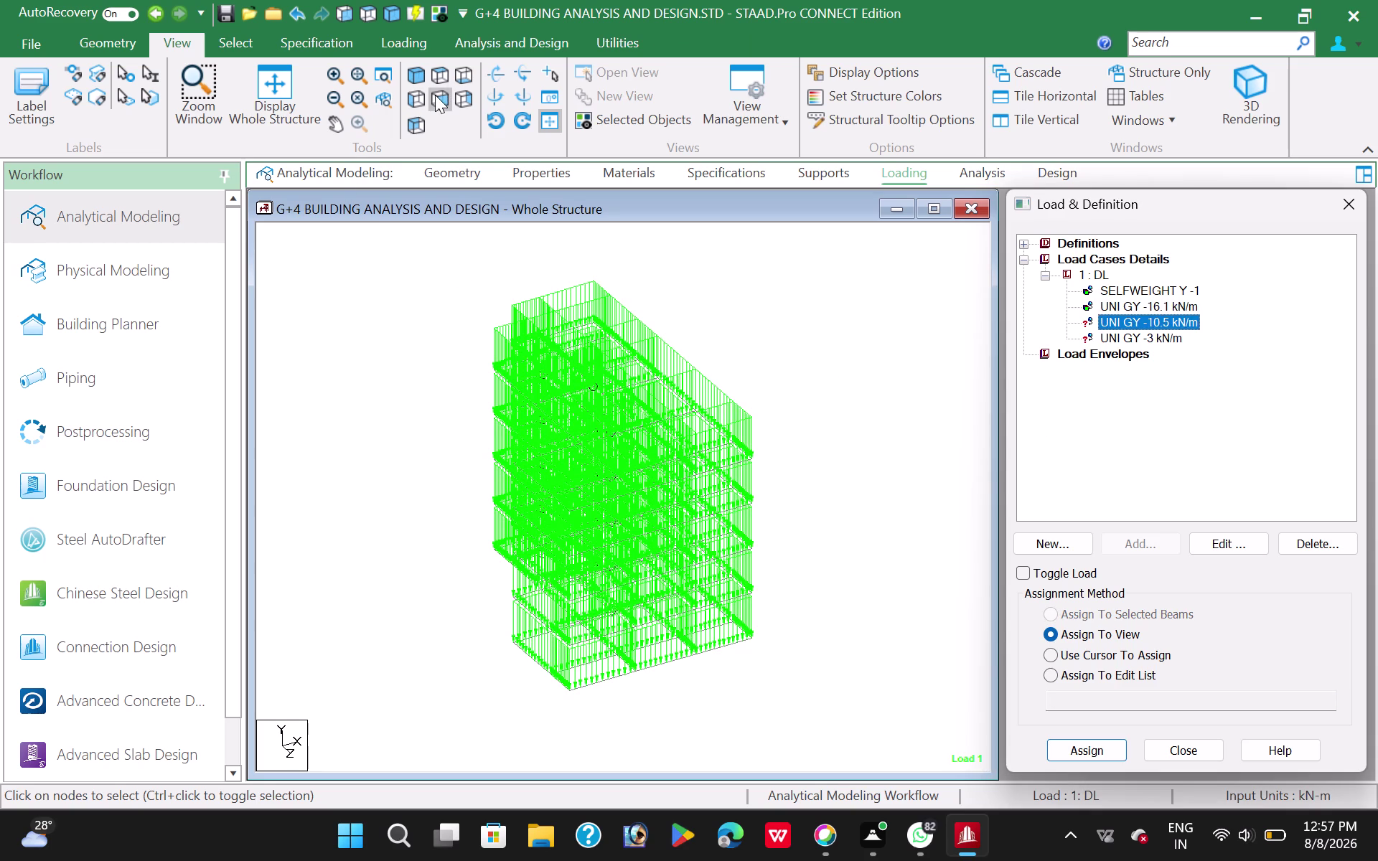
click(442, 74)
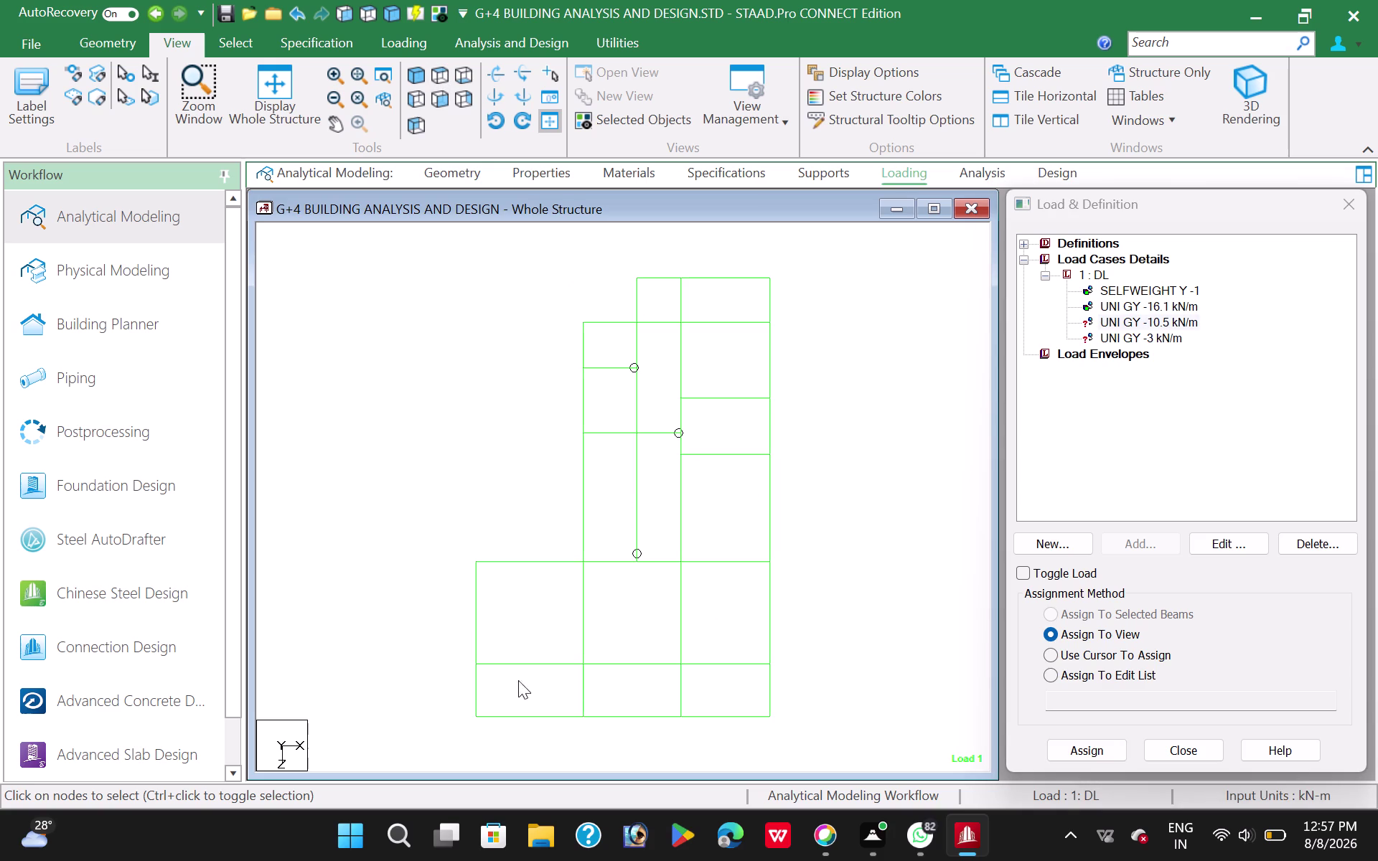
Select the lower beam line, the line above it, and the upper-right beams in plan.
drag(492, 635, 738, 691)
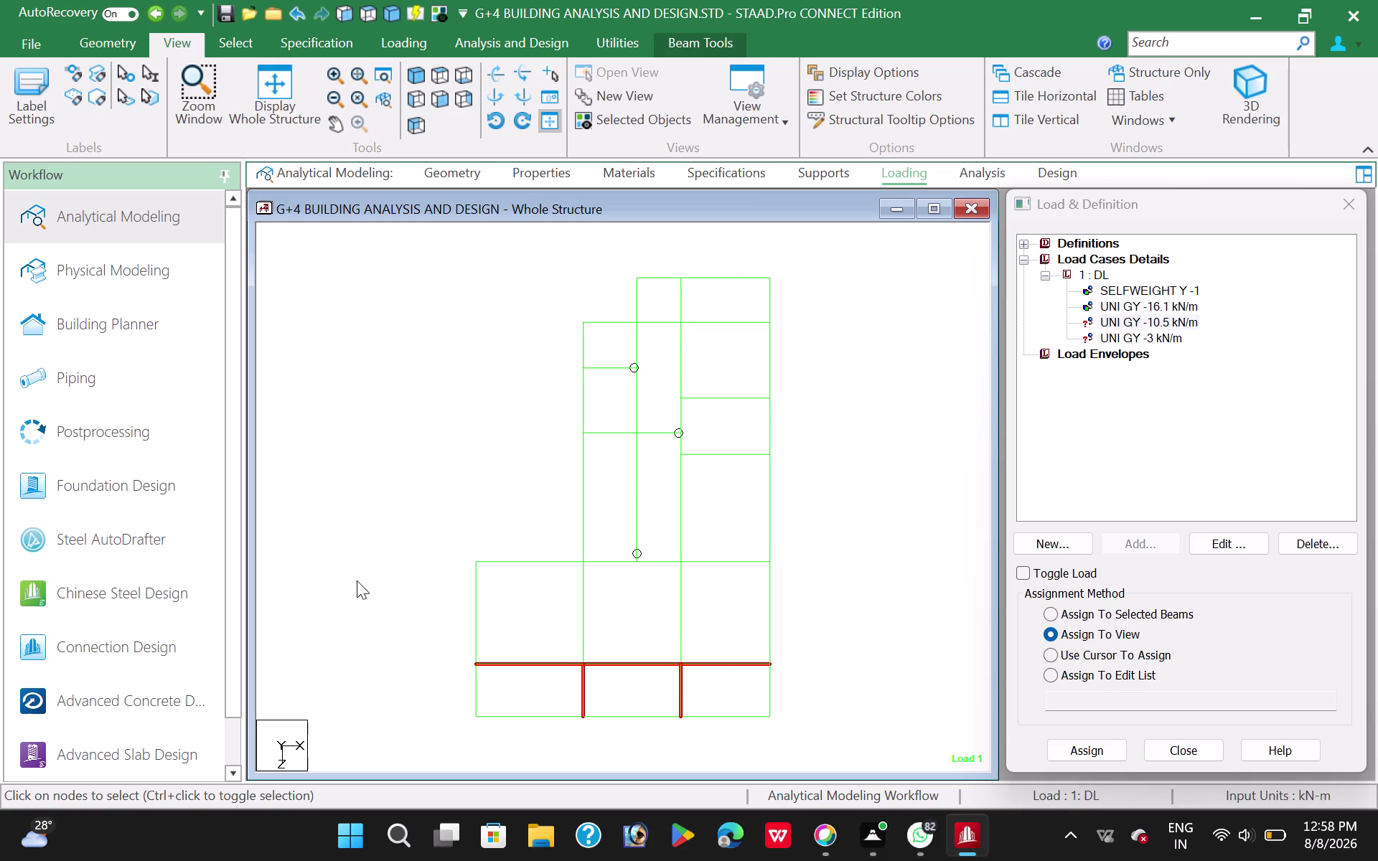
click(356, 581)
drag(494, 642, 578, 672)
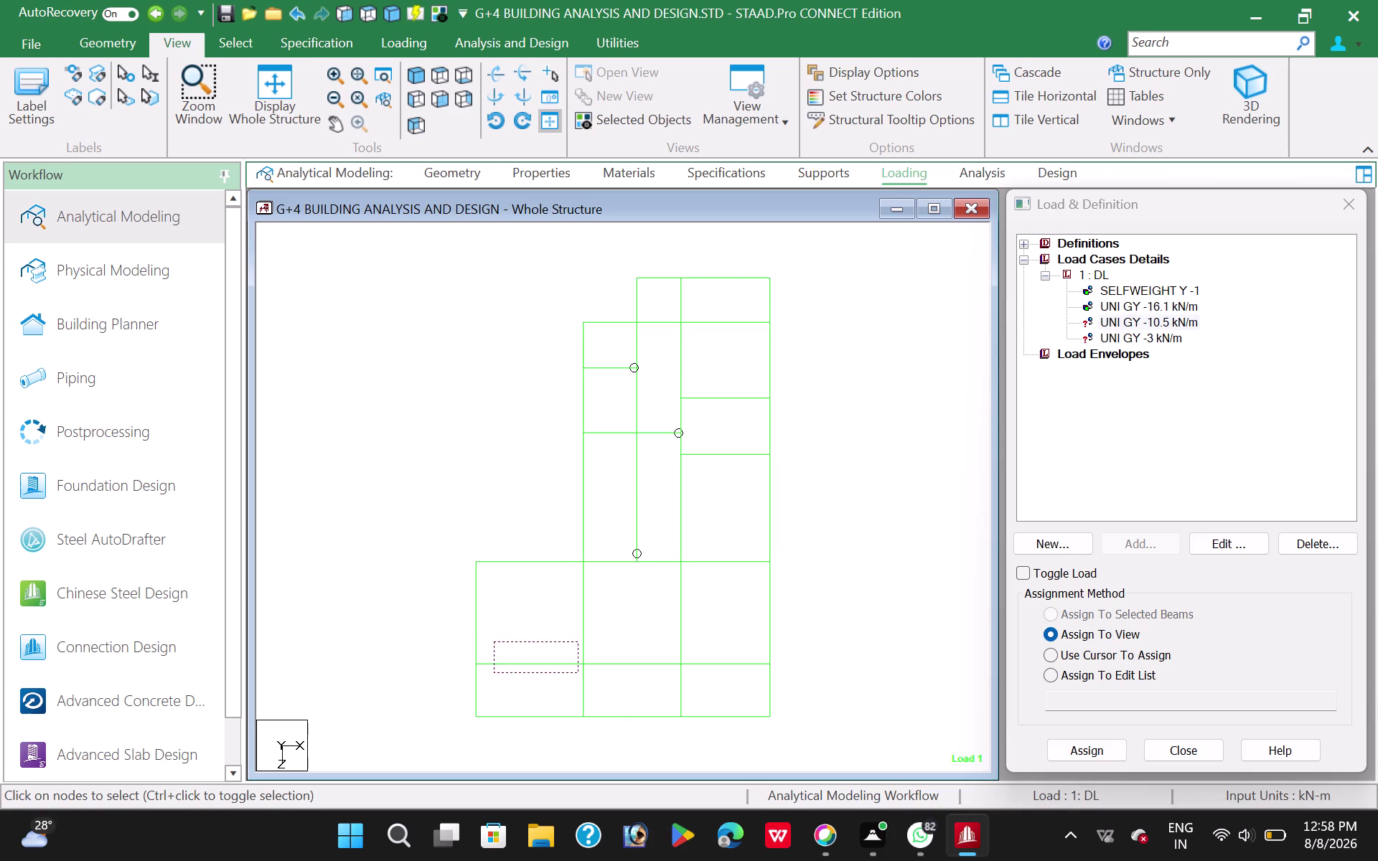
drag(578, 673, 760, 673)
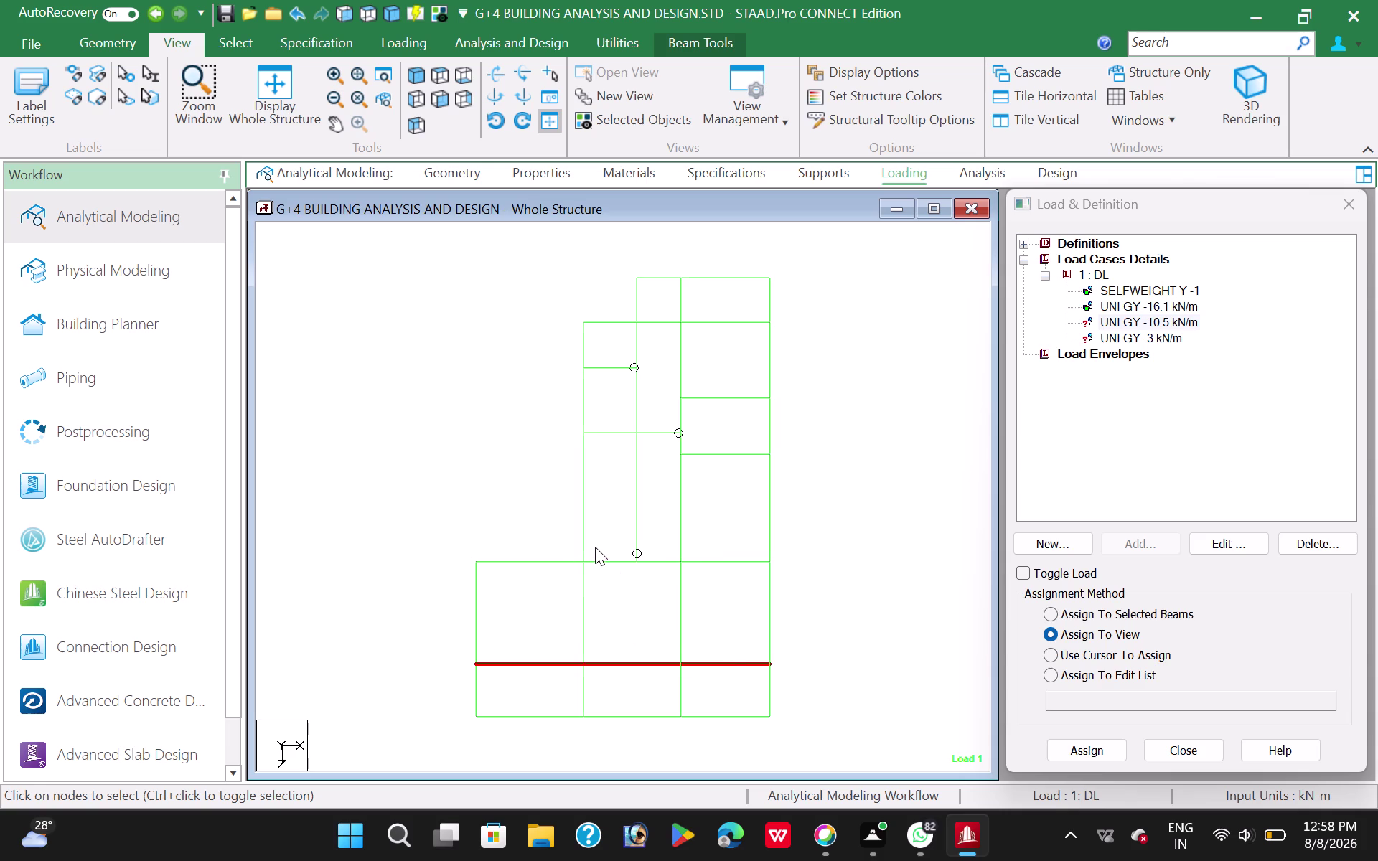
drag(596, 546, 758, 573)
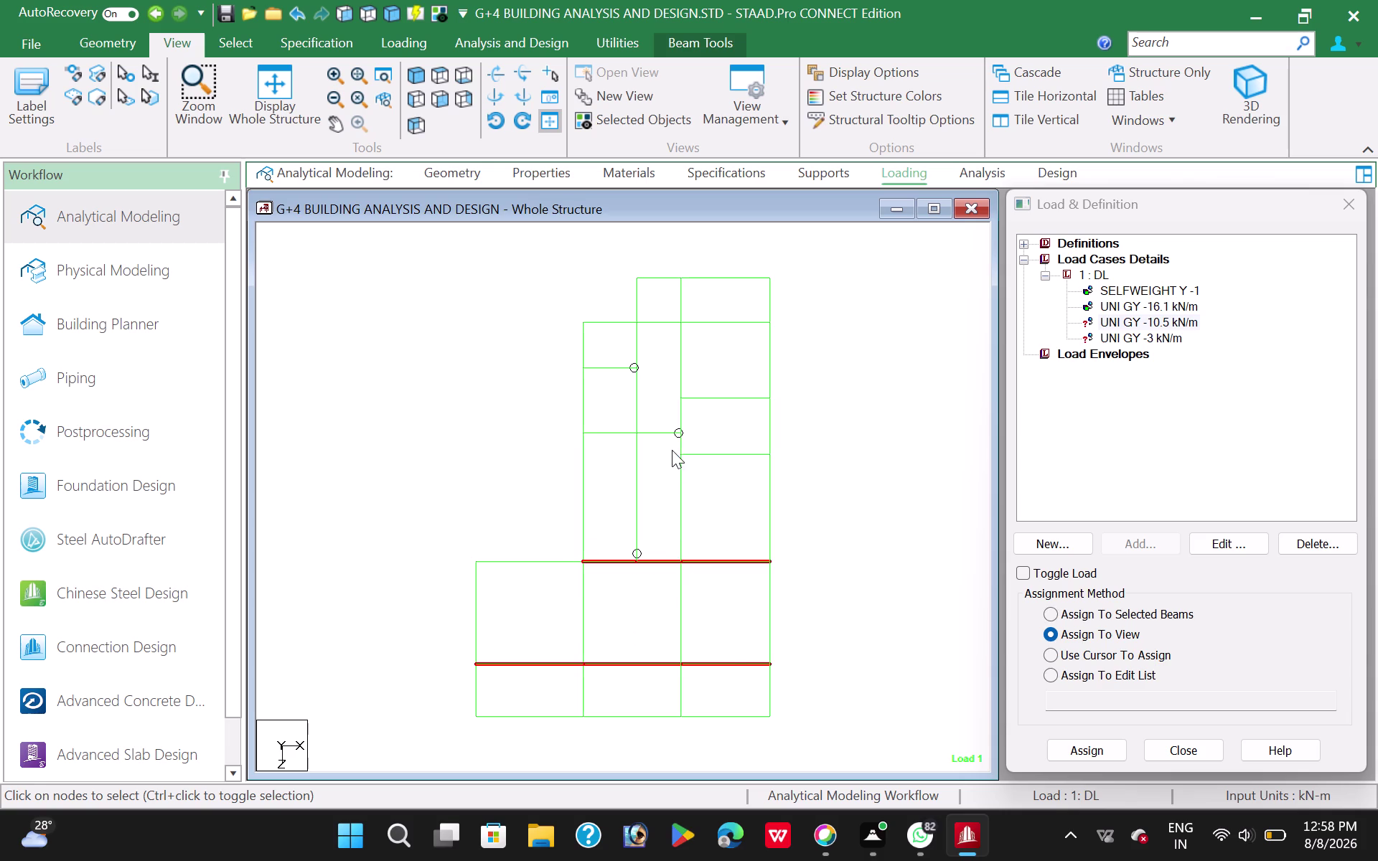
drag(673, 284, 690, 442)
drag(690, 442, 685, 448)
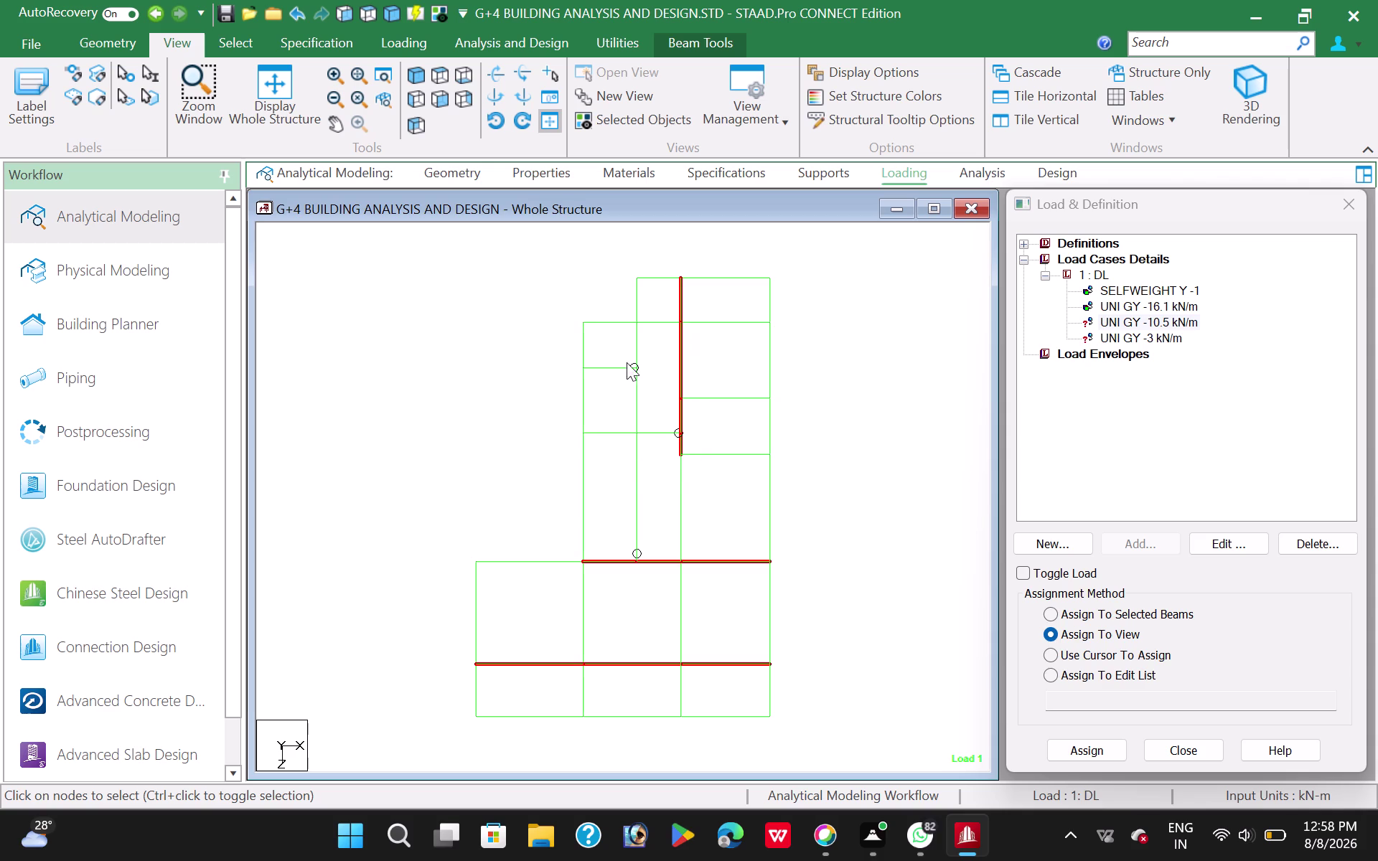
drag(648, 312, 749, 325)
drag(749, 325, 752, 325)
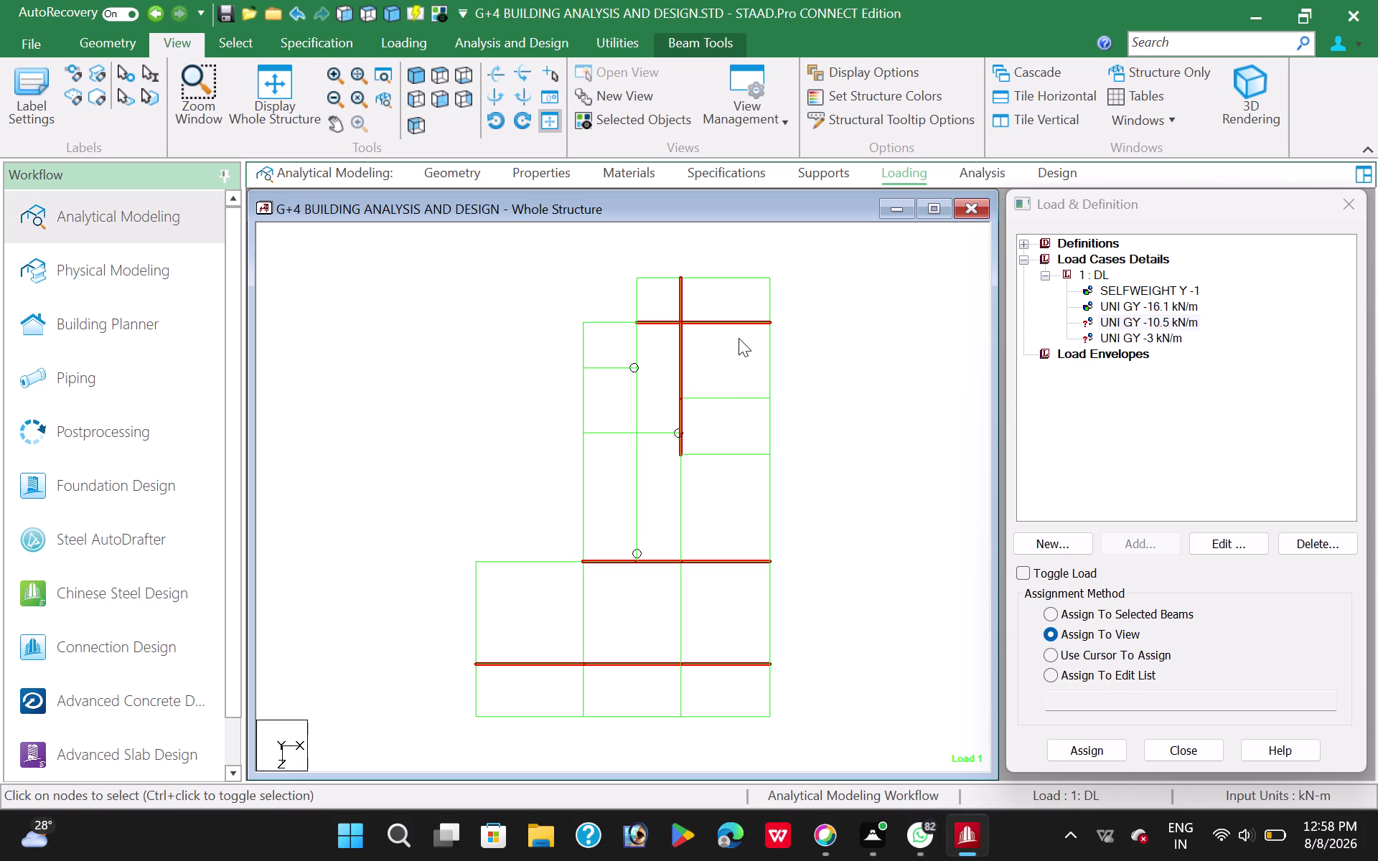
Restart the selection with the lower beam lines, the short right beam and the short lower-left beam.
click(478, 392)
drag(493, 646, 742, 675)
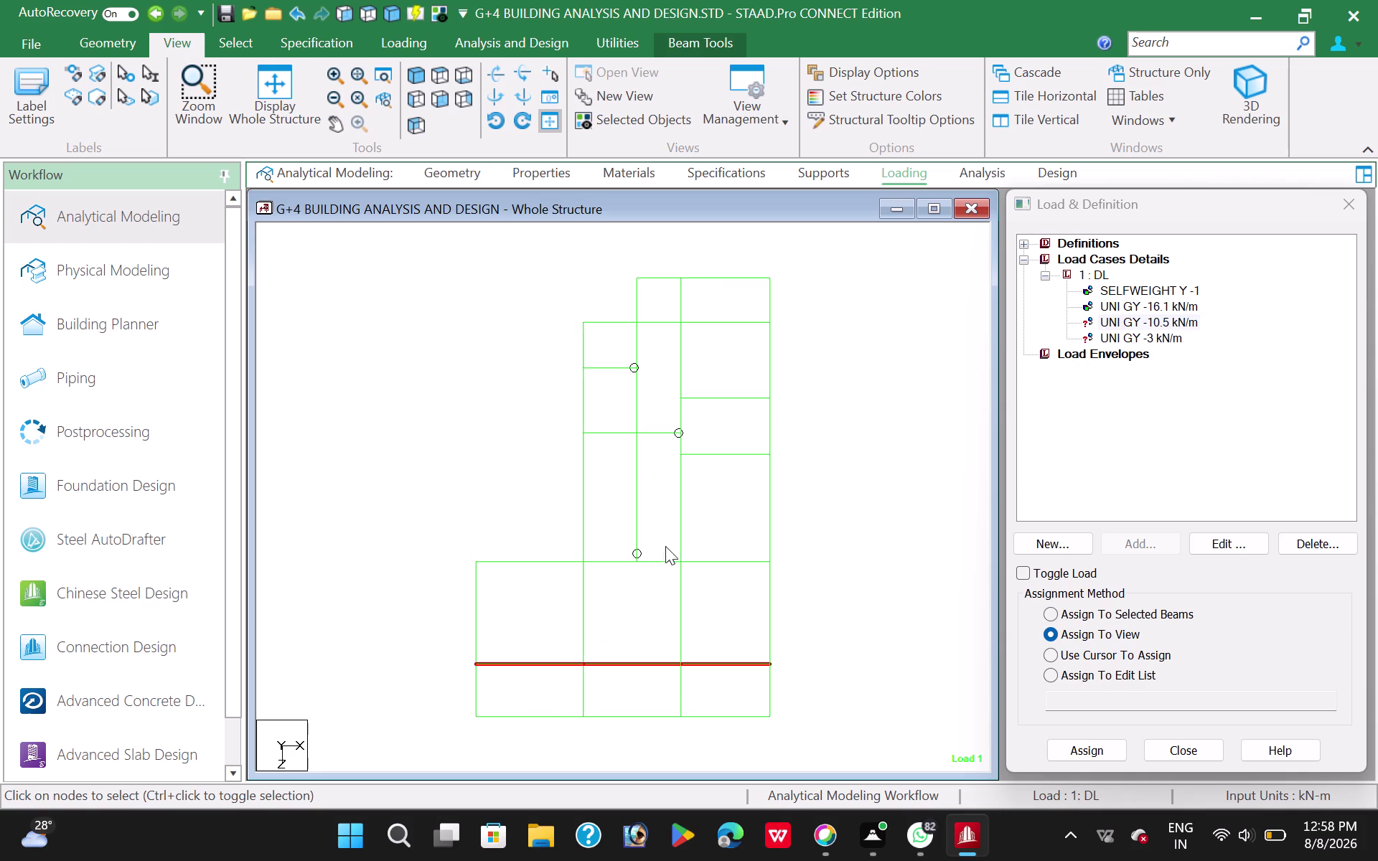
drag(595, 546, 753, 573)
drag(754, 572, 759, 567)
drag(691, 437, 761, 465)
drag(602, 423, 647, 435)
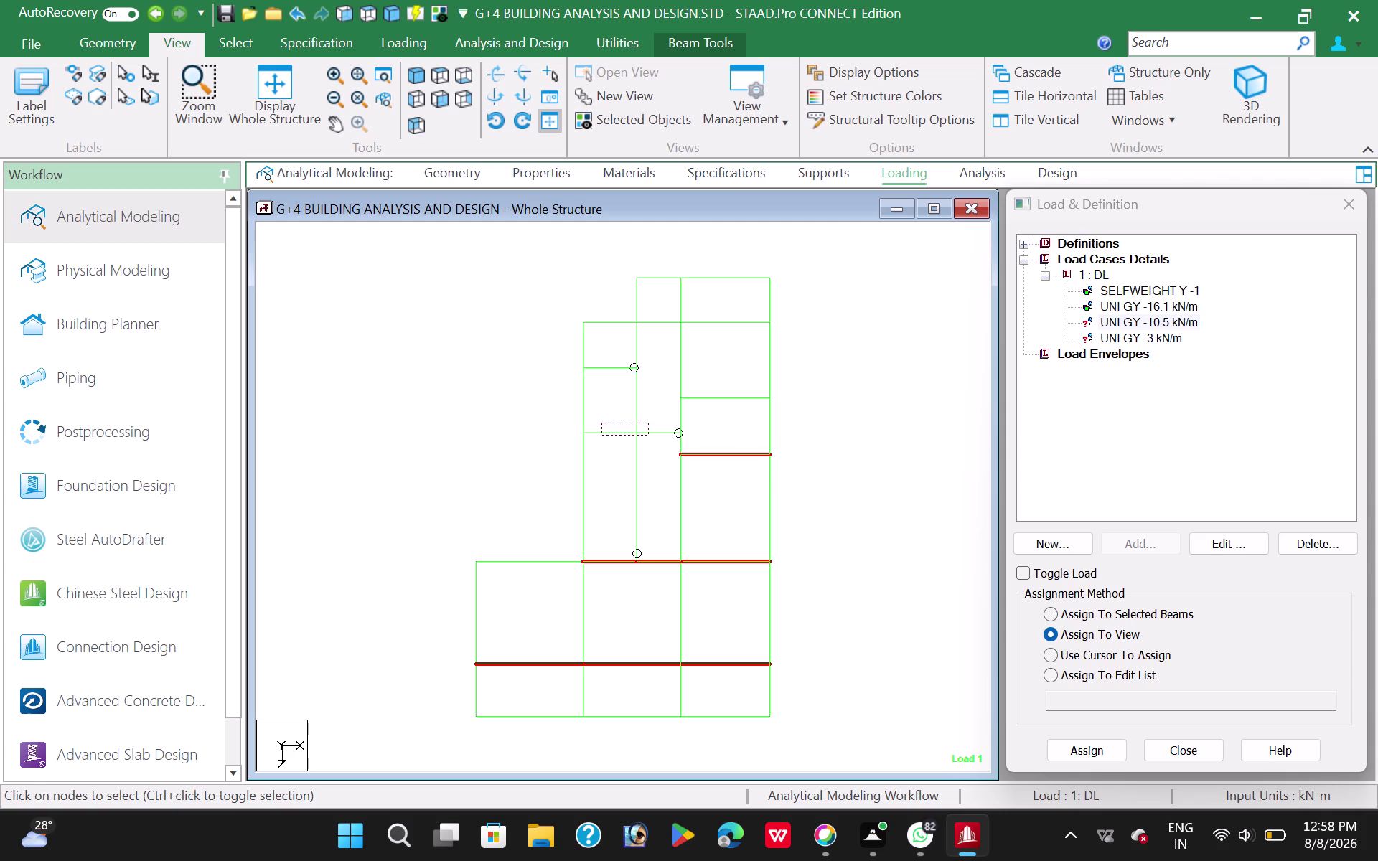
drag(647, 435, 631, 445)
drag(631, 444, 623, 444)
Add the short upper-left beam and the left and right vertical beam lines.
drag(597, 362, 623, 382)
drag(624, 382, 625, 383)
drag(629, 329, 642, 517)
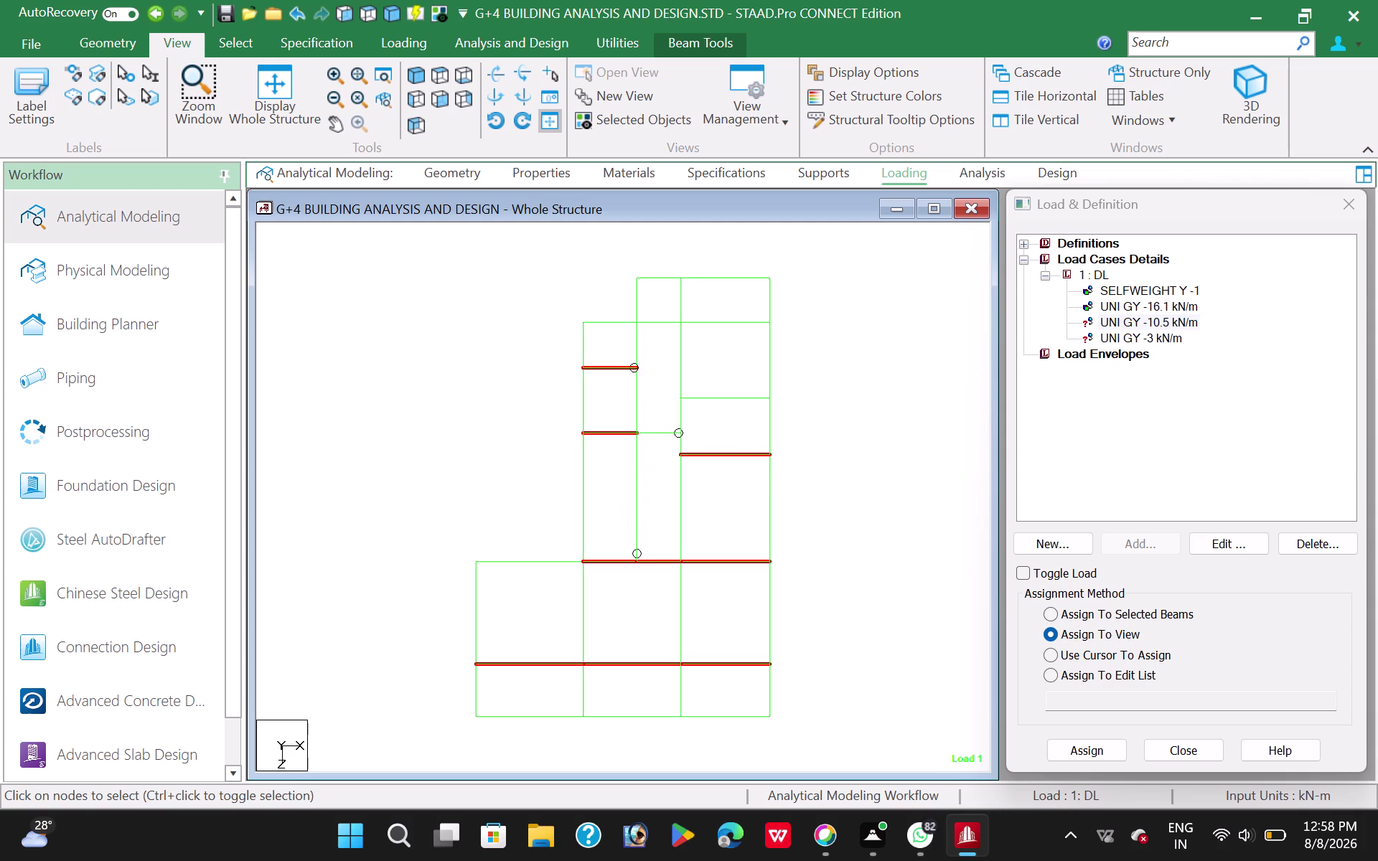
drag(642, 518, 643, 532)
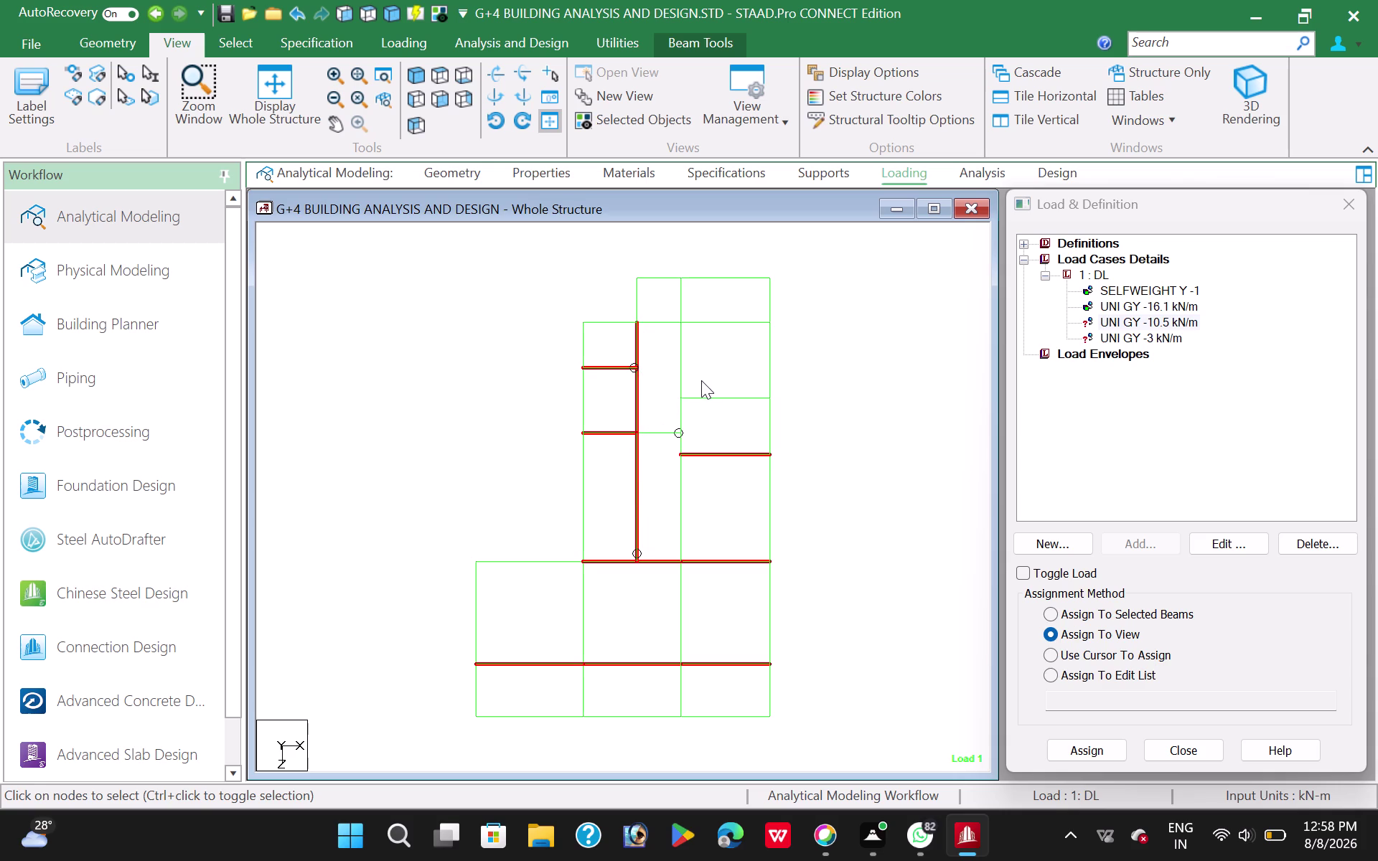
drag(671, 291, 699, 519)
drag(699, 519, 683, 539)
drag(684, 539, 688, 488)
drag(688, 487, 682, 450)
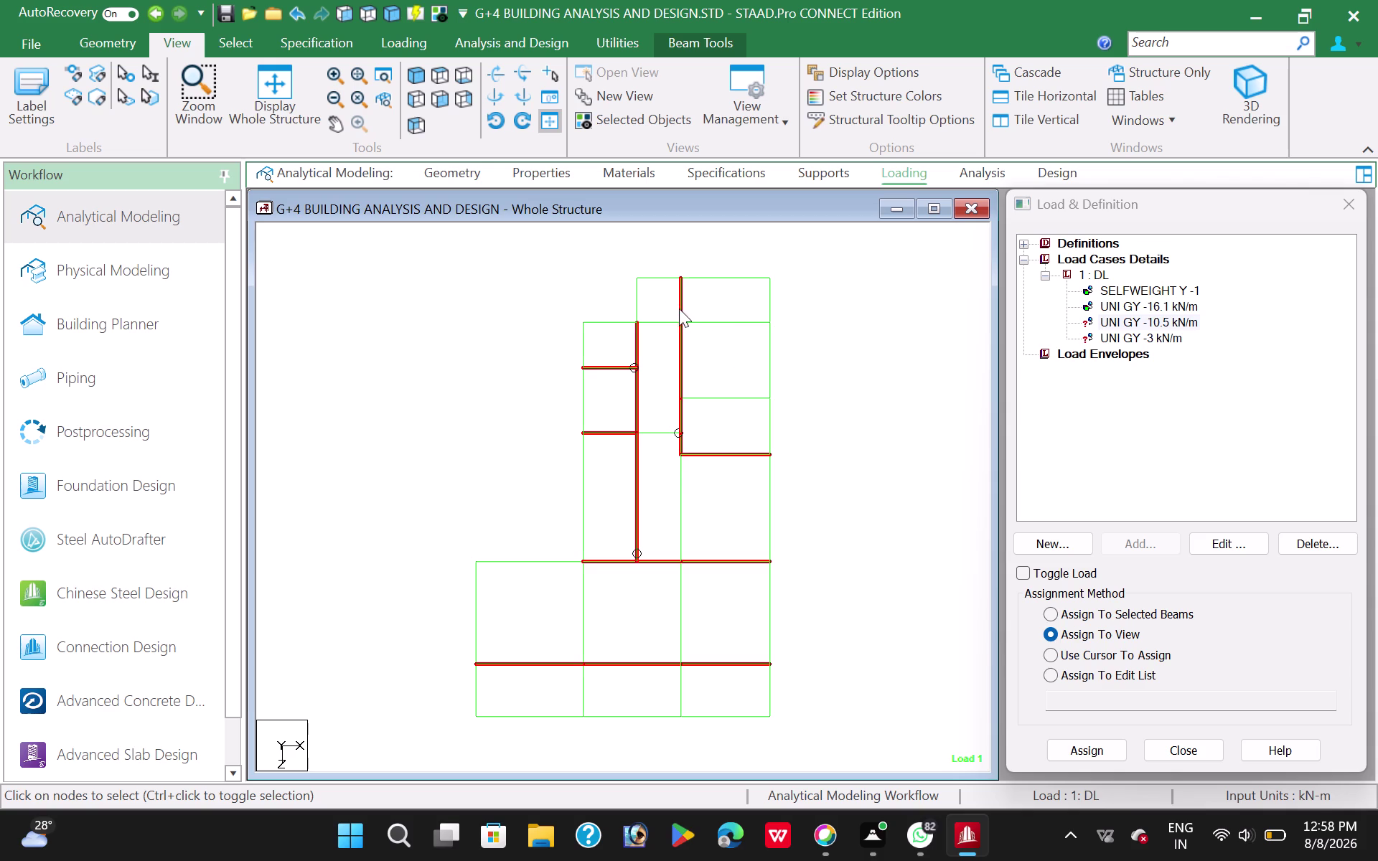
drag(700, 313, 756, 338)
drag(700, 388, 738, 408)
Check the chosen beams in 3D, return to plan, and assign the -3 kN/m load to them.
click(410, 79)
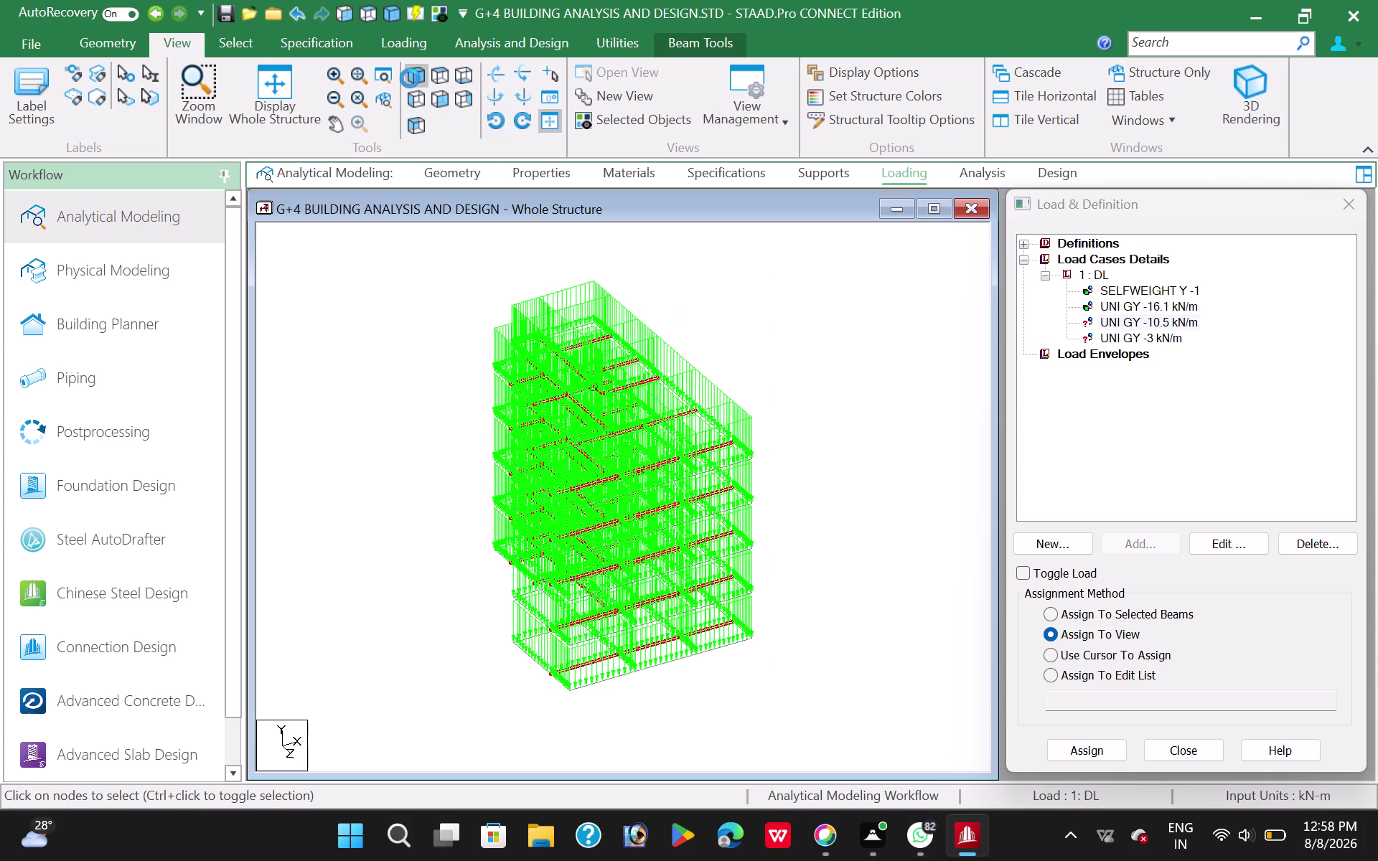
click(436, 98)
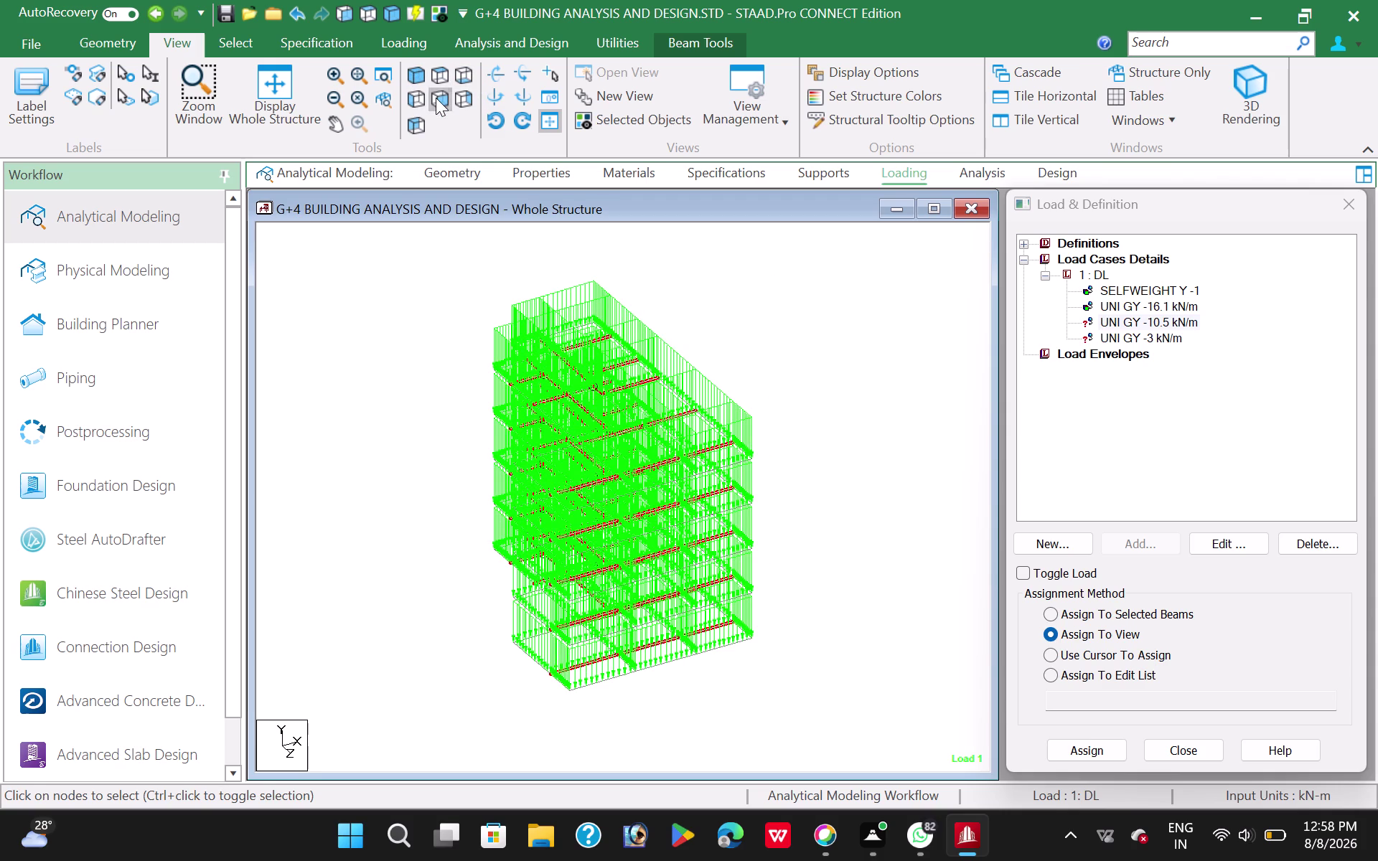
click(440, 86)
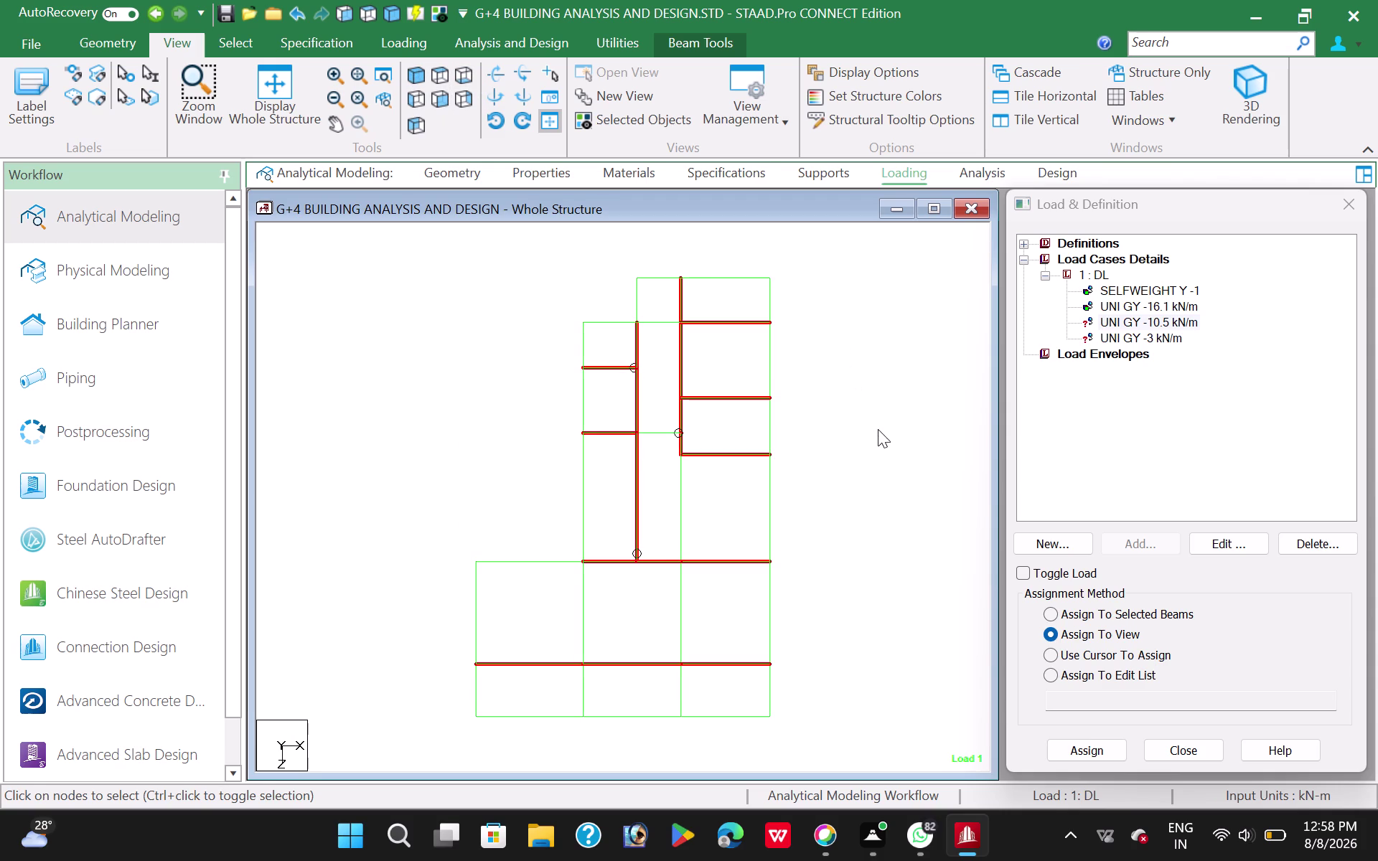
click(1056, 610)
click(1088, 748)
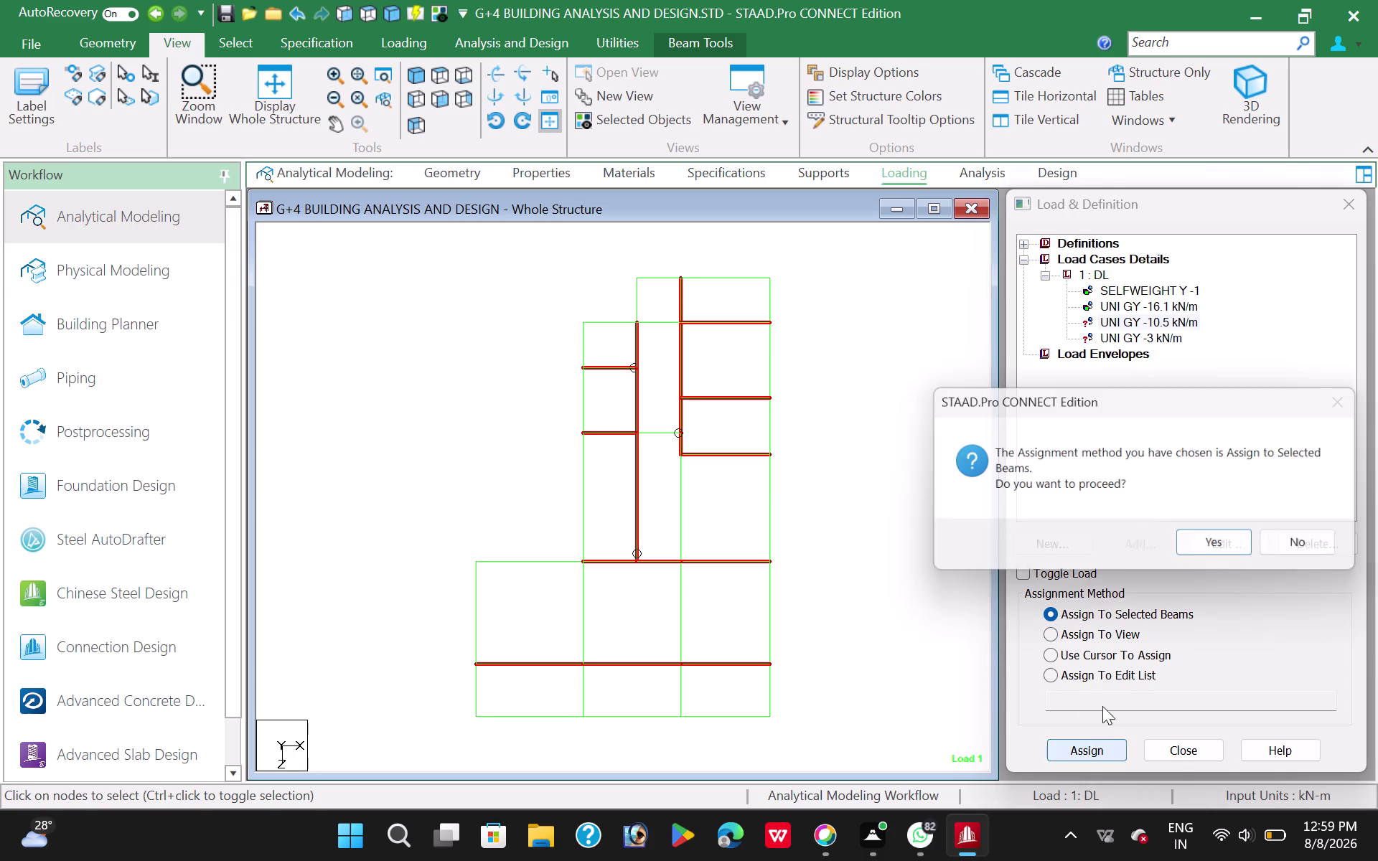
click(1217, 545)
click(924, 375)
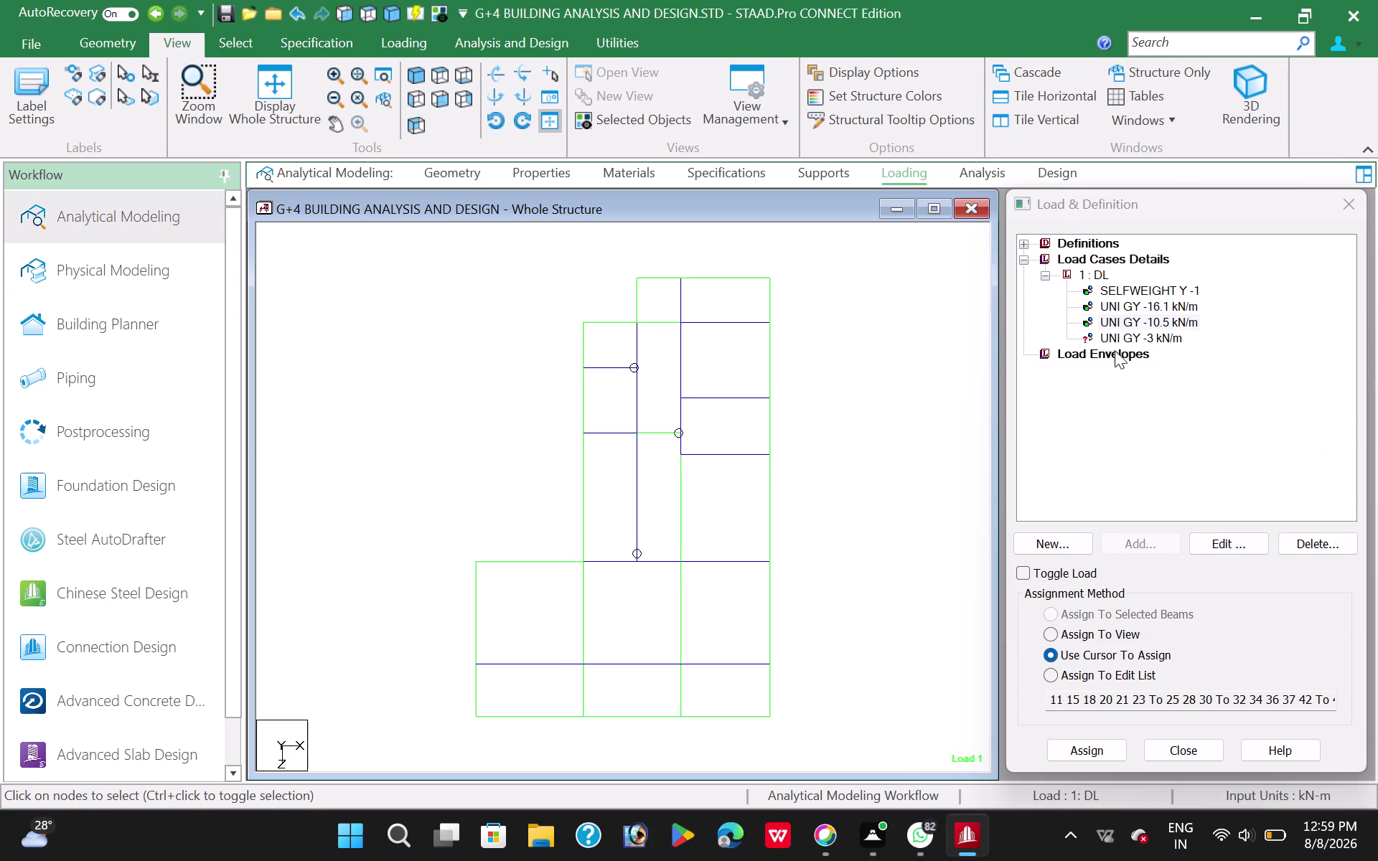
click(1162, 339)
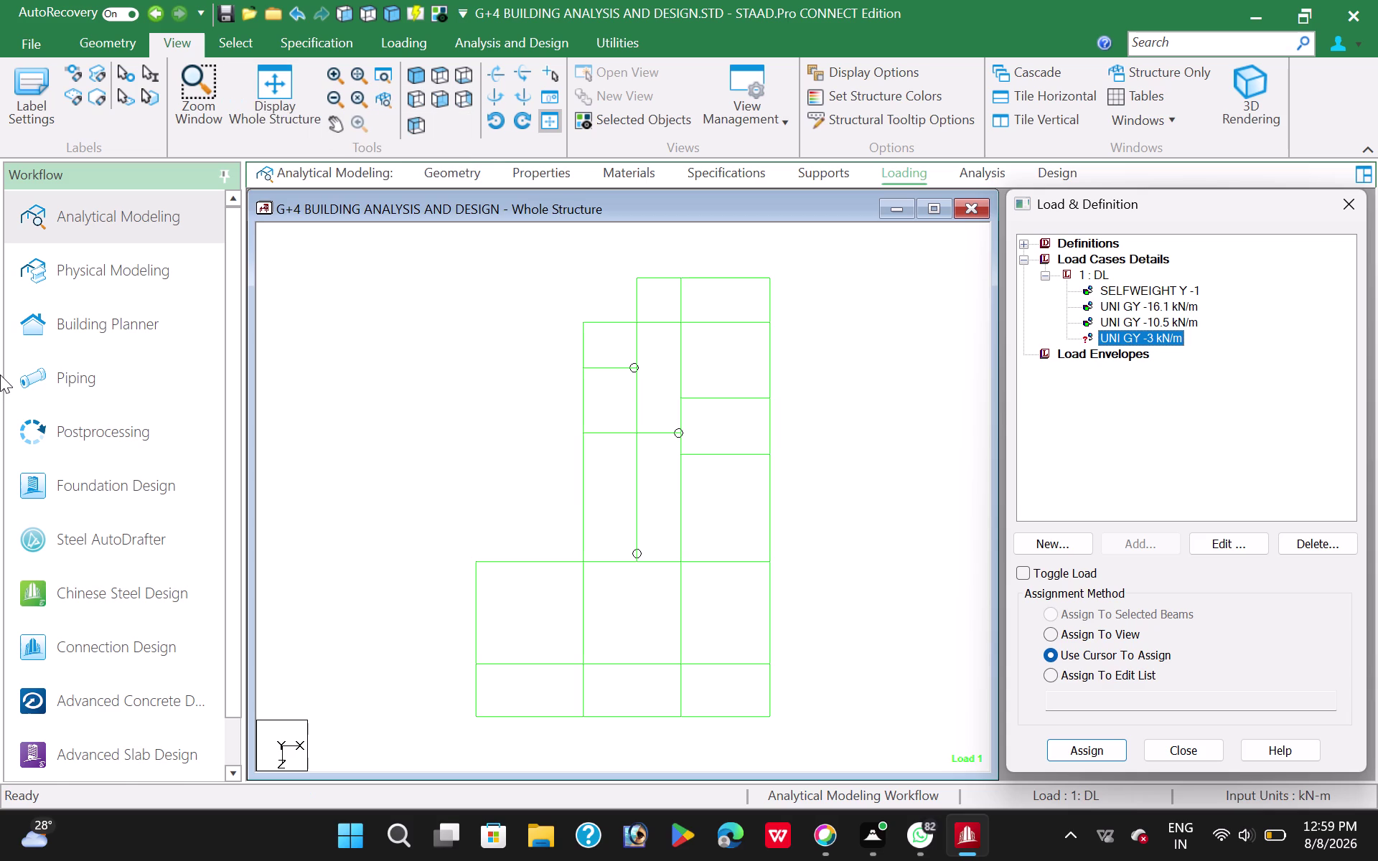
middle_drag(9, 366, 20, 358)
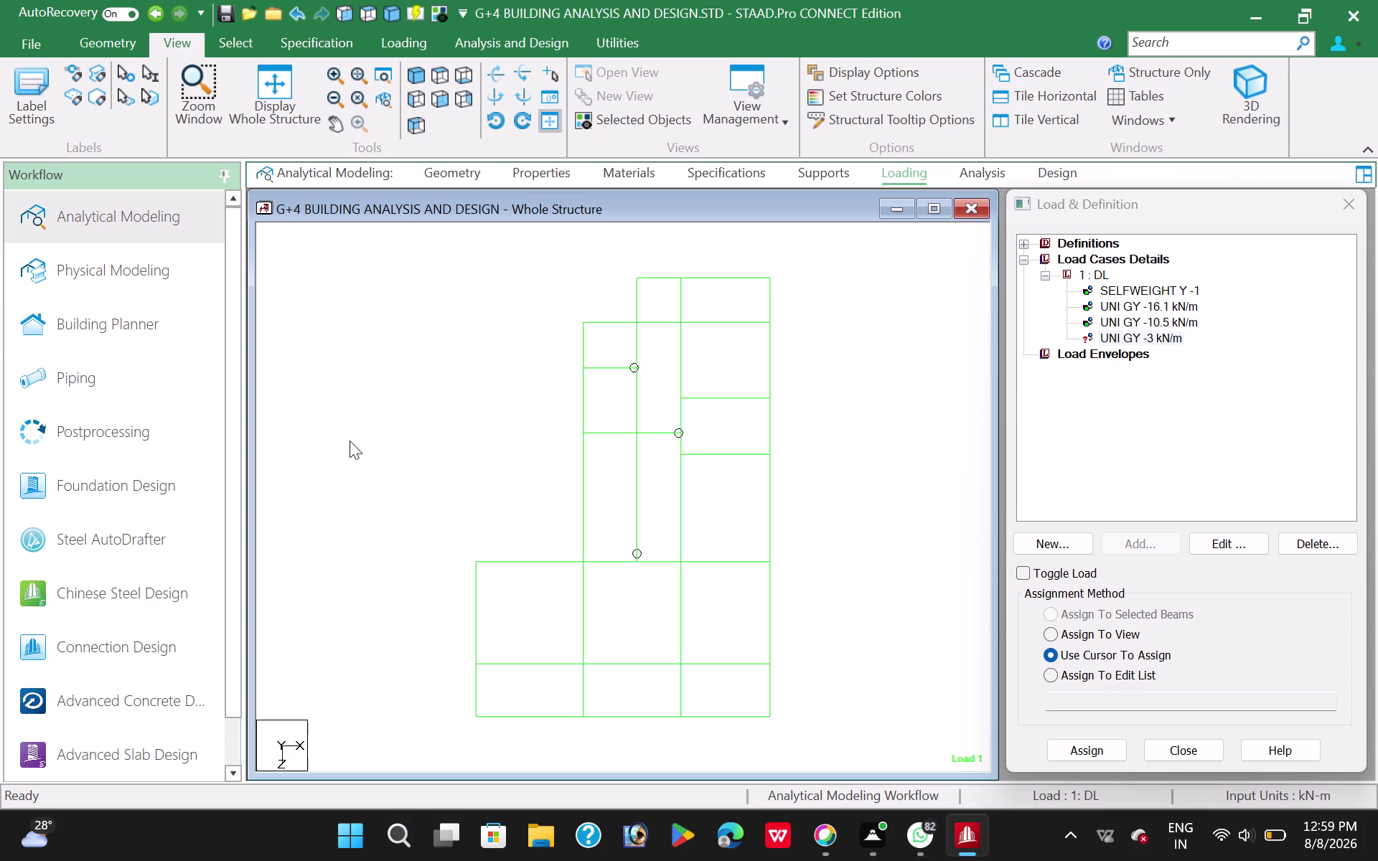
click(1164, 336)
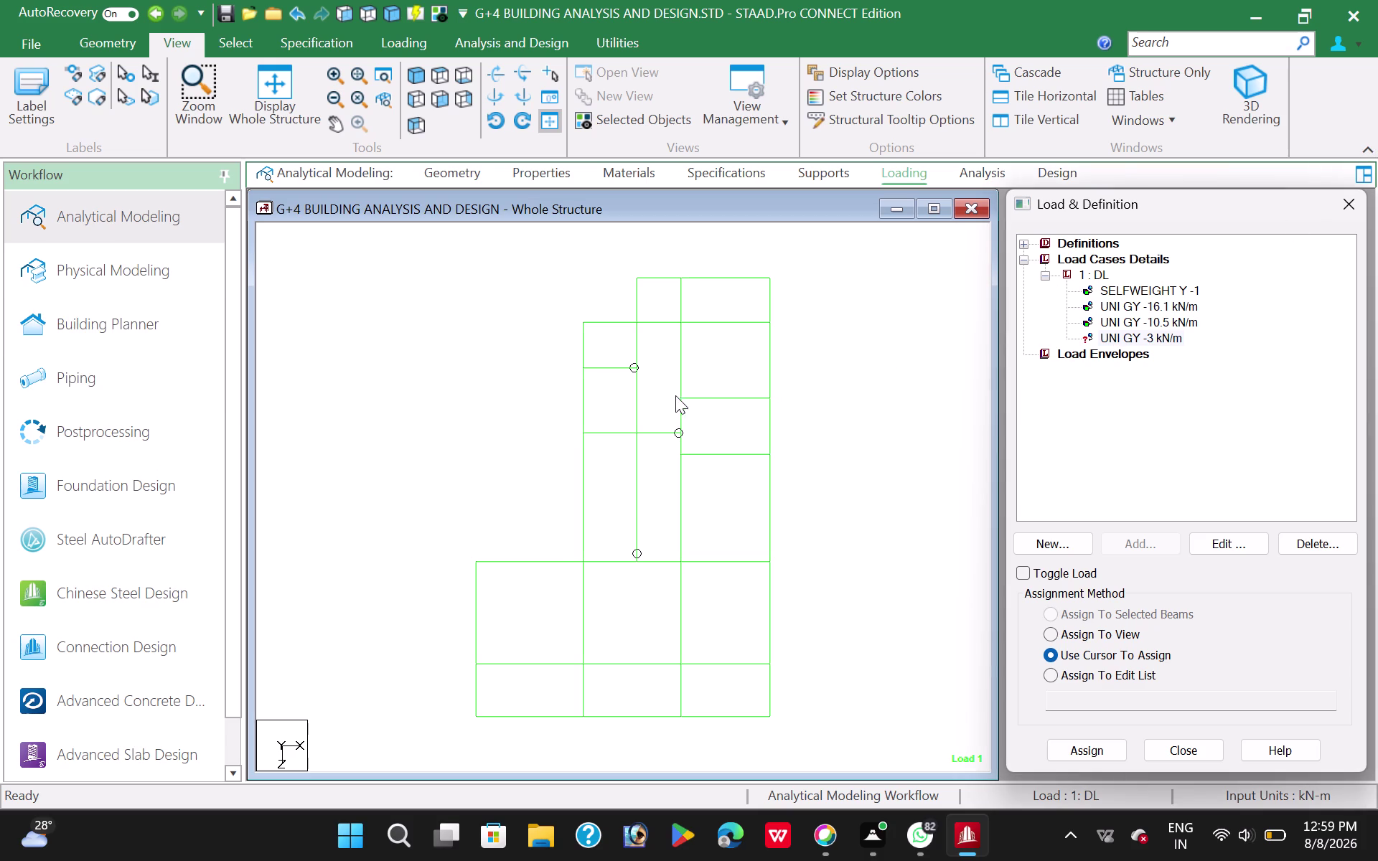
scroll(down, 3)
middle_drag(450, 522, 436, 446)
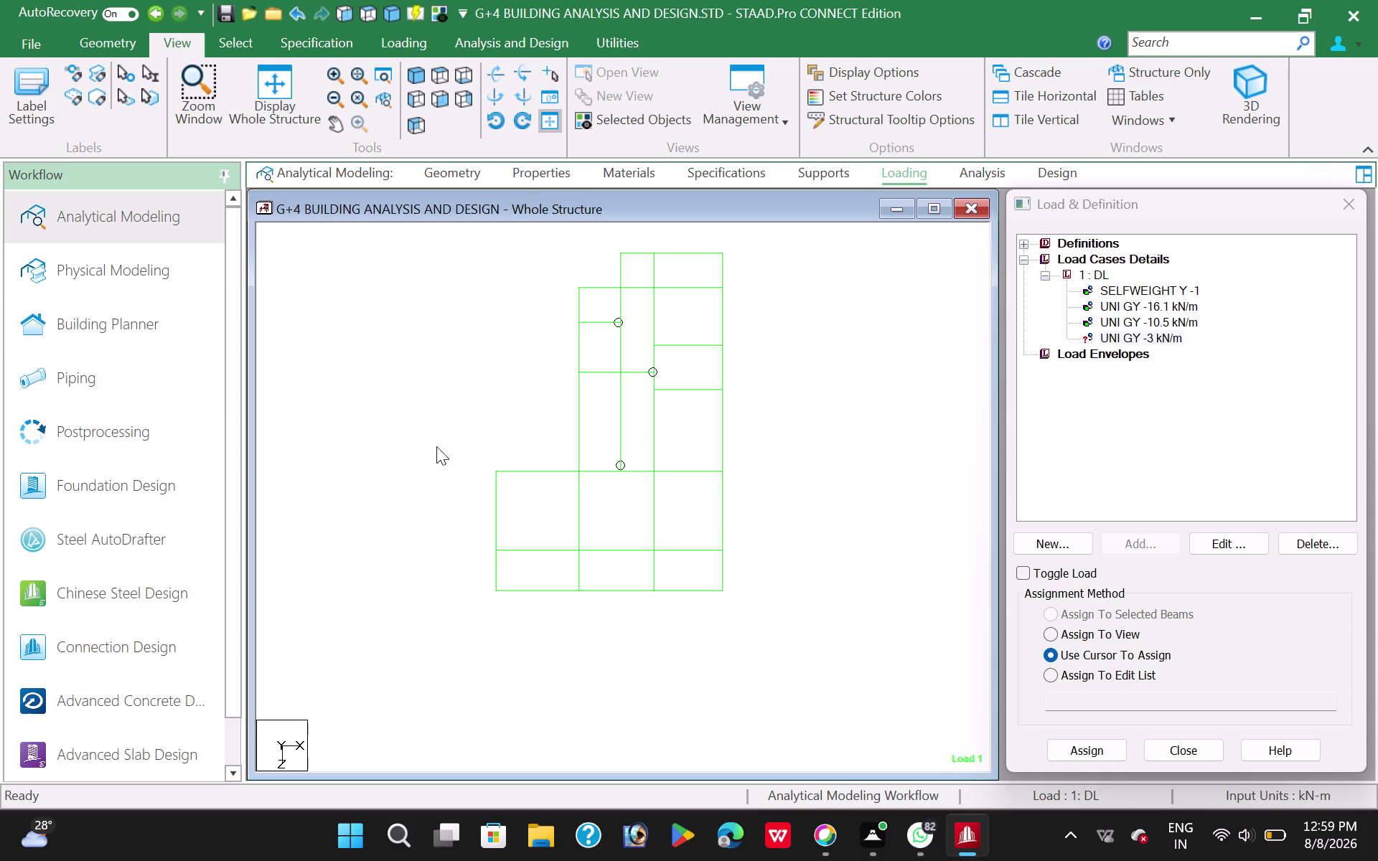
scroll(up, 3)
scroll(up, 3)
middle_drag(475, 396, 466, 445)
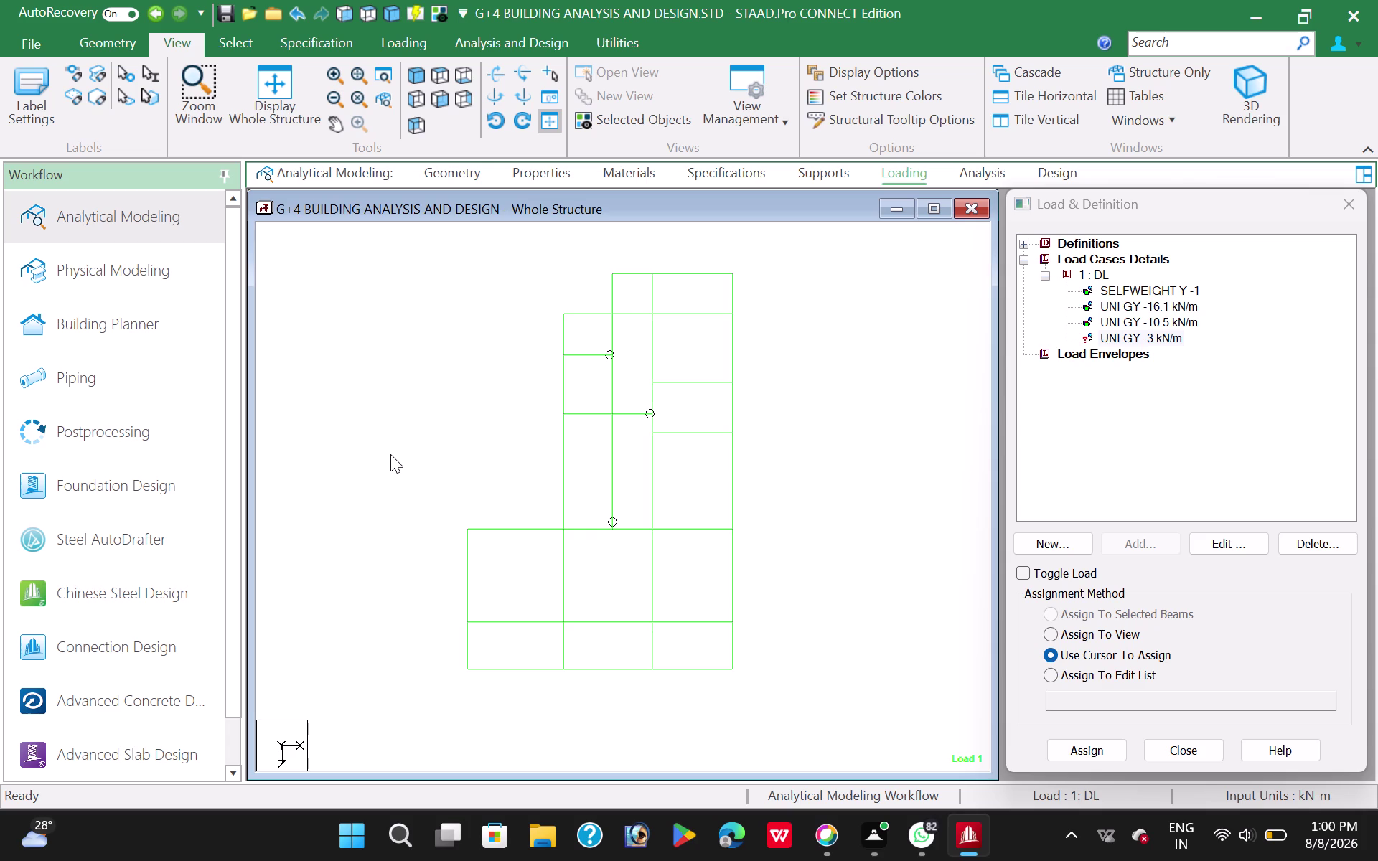
click(435, 99)
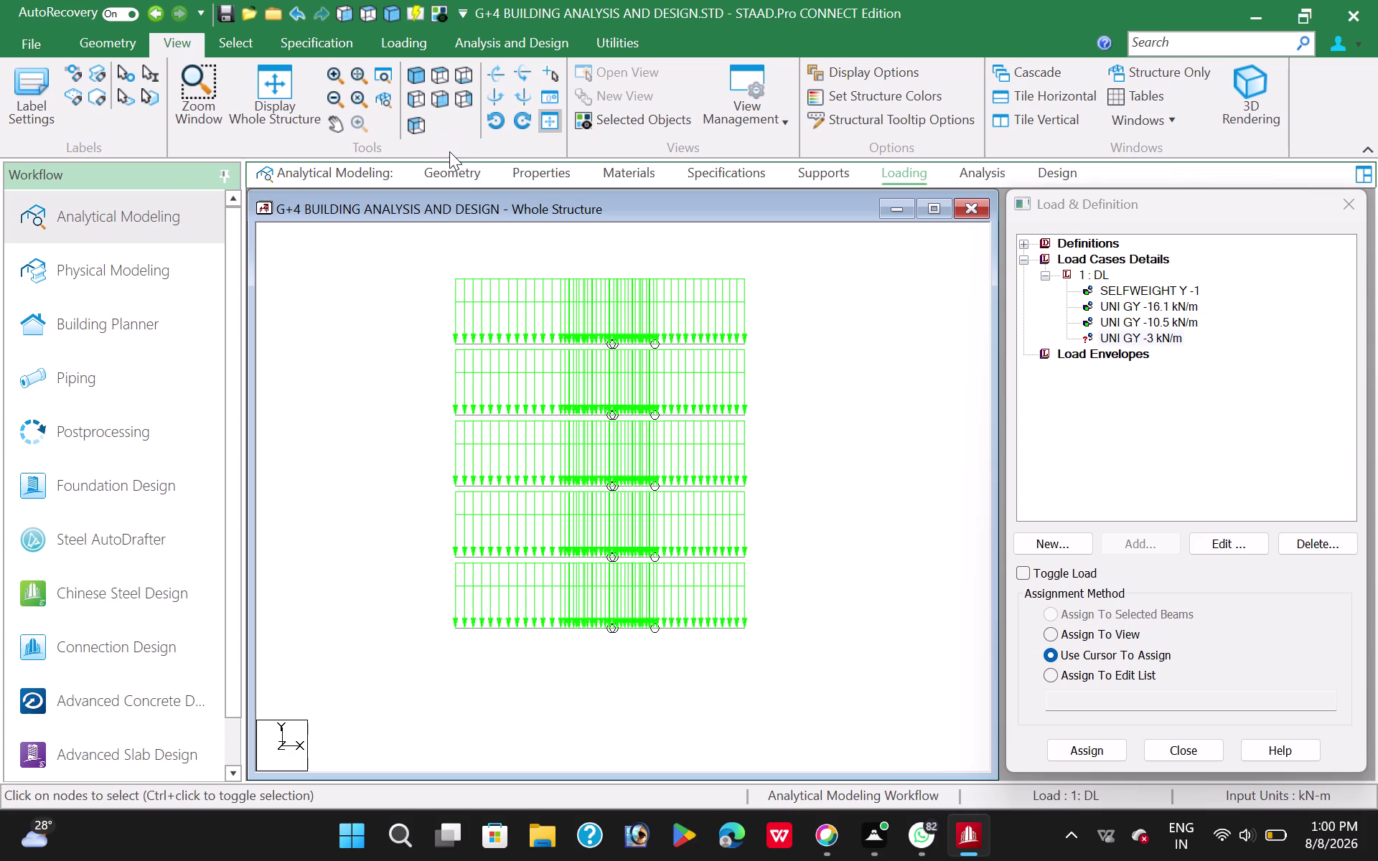
In front elevation, window-select the beams of every floor level including the roof.
click(263, 80)
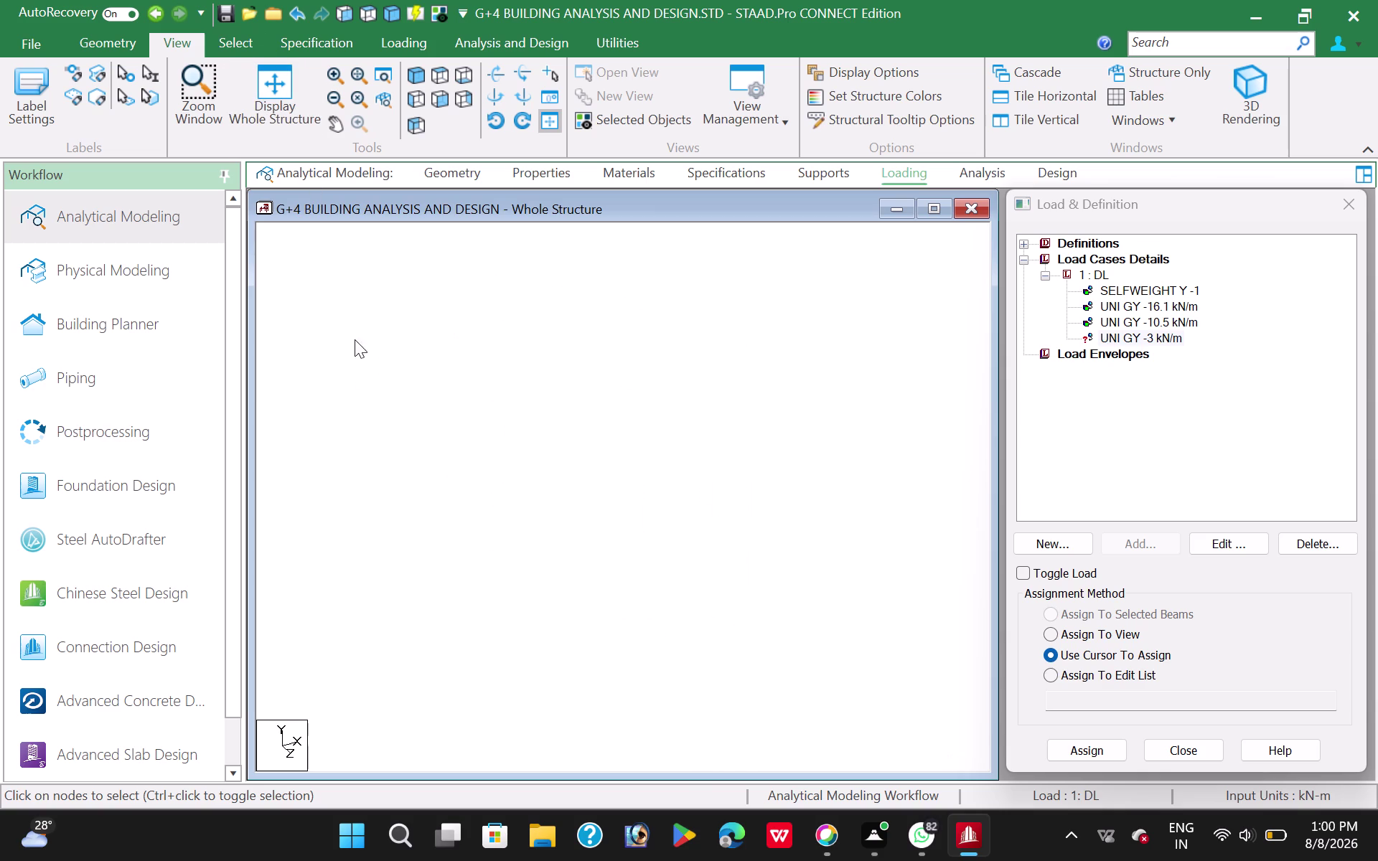
drag(443, 105, 455, 122)
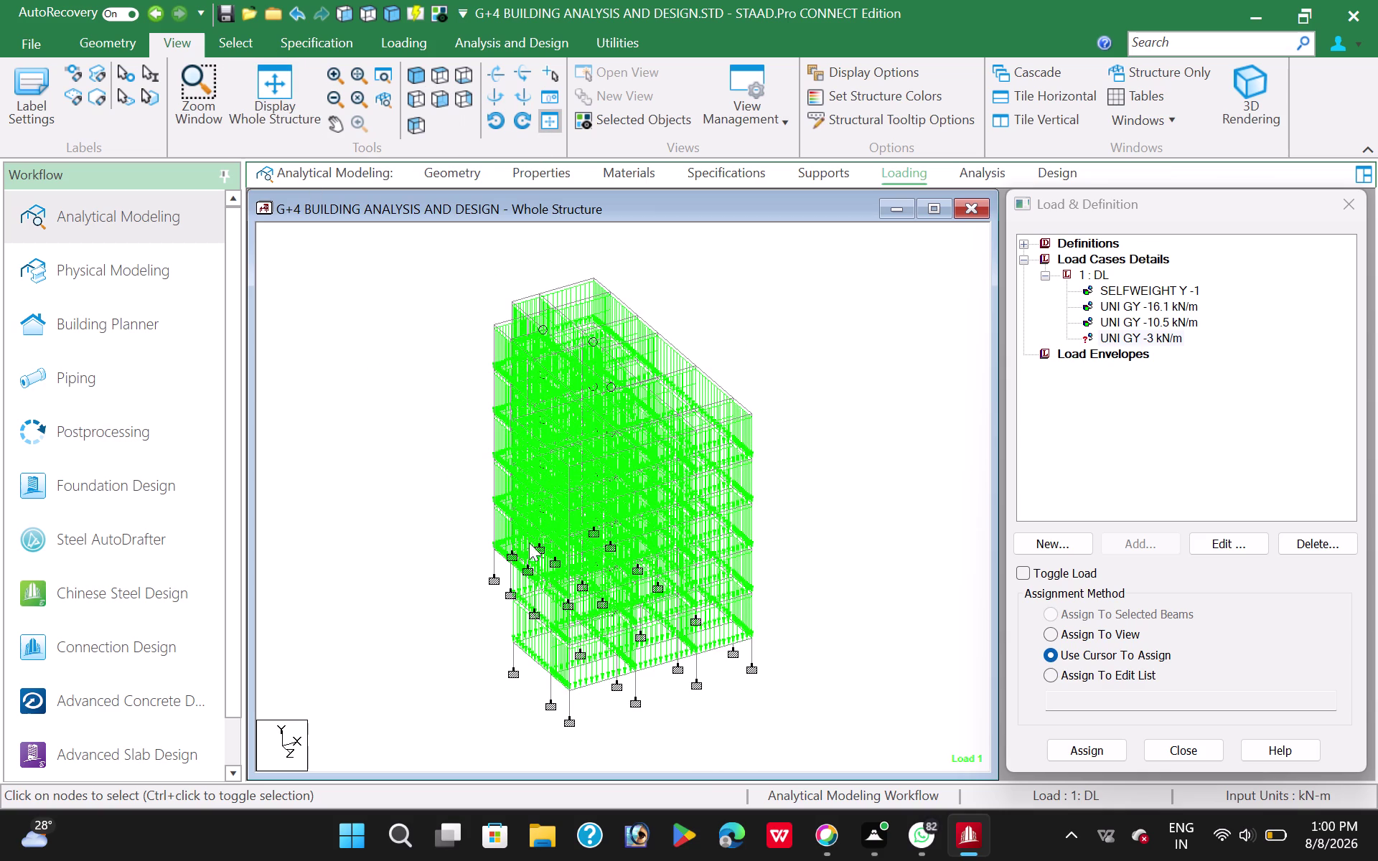
click(440, 96)
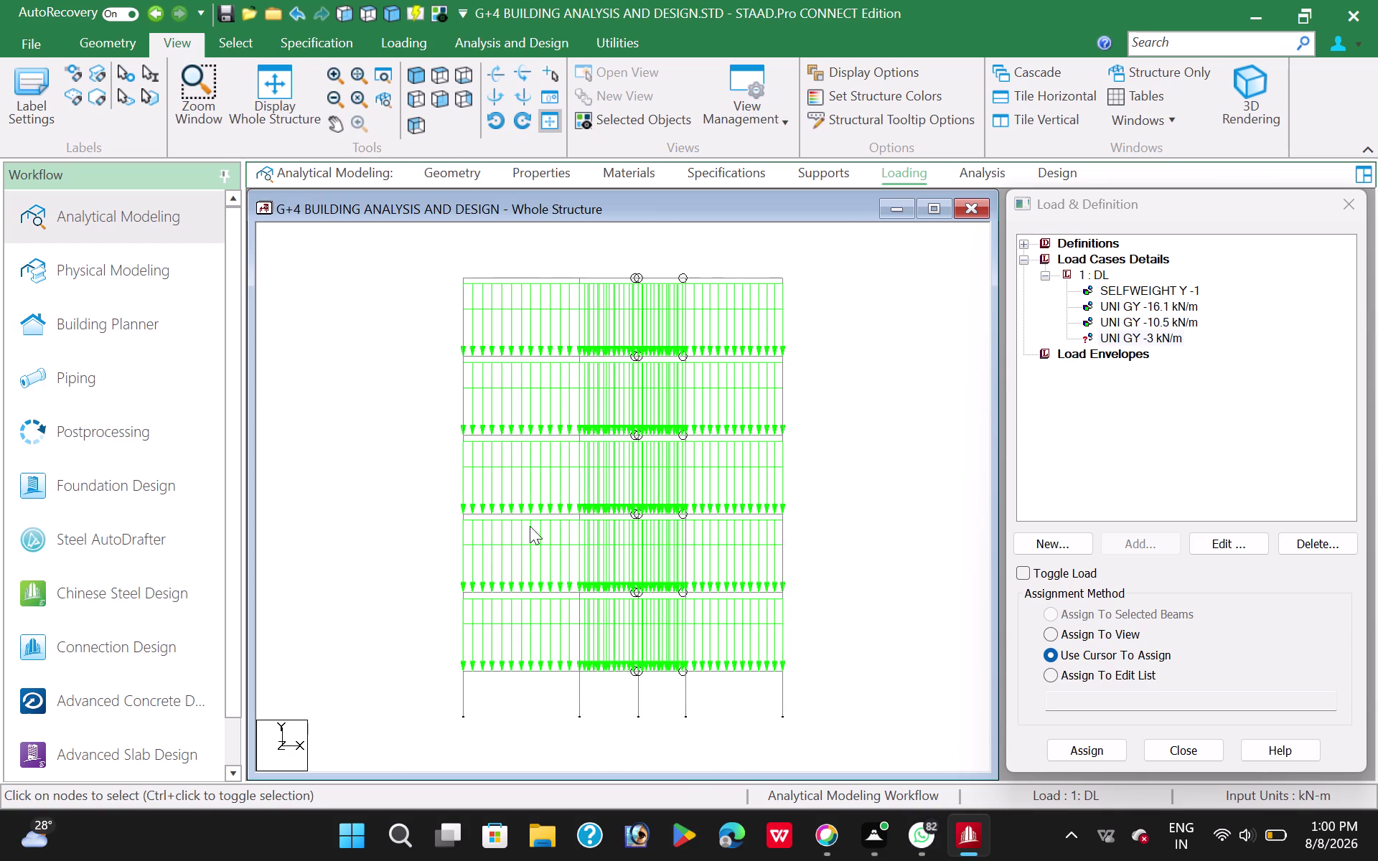
drag(439, 584, 863, 608)
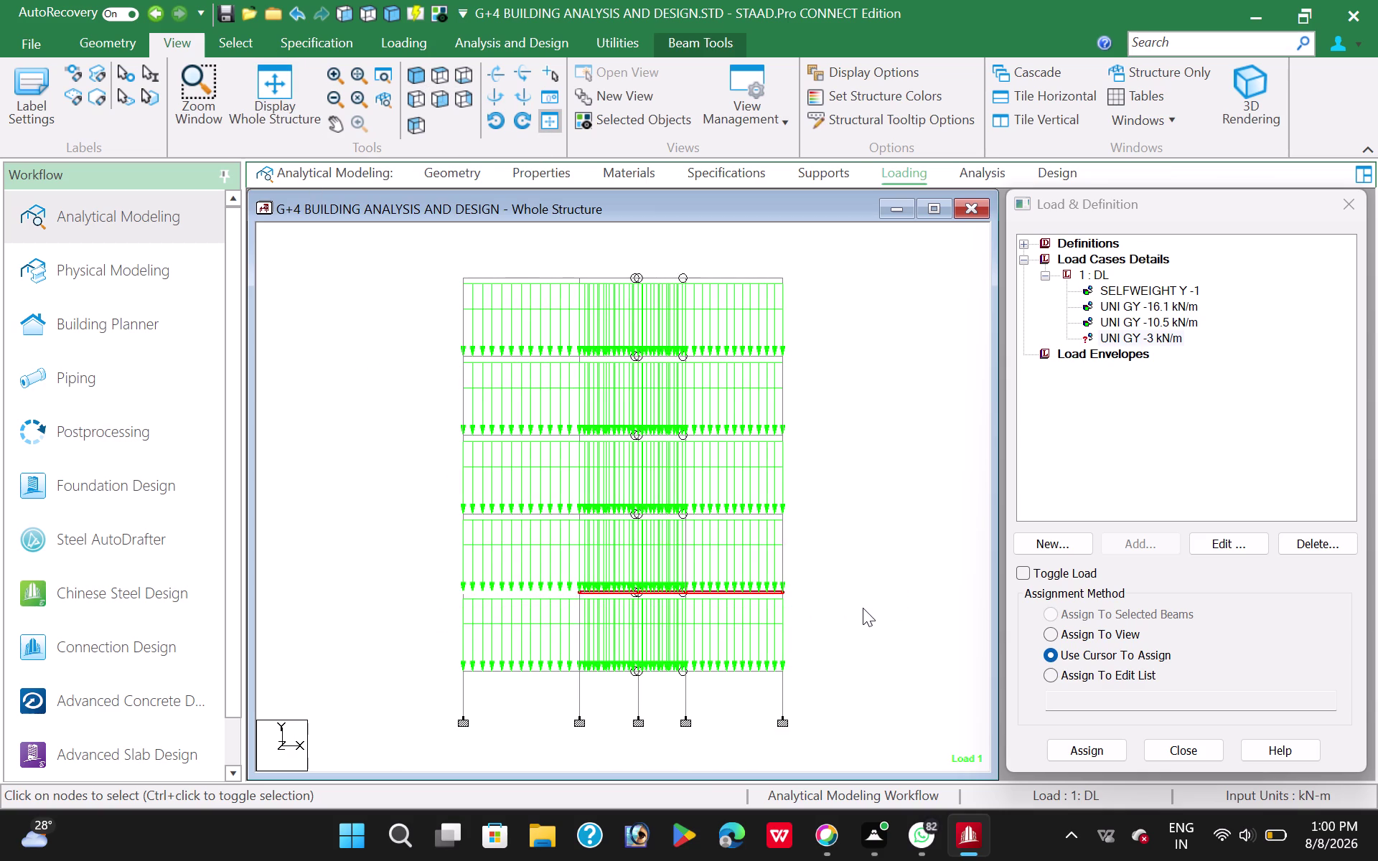
drag(444, 504, 866, 535)
drag(433, 414, 818, 453)
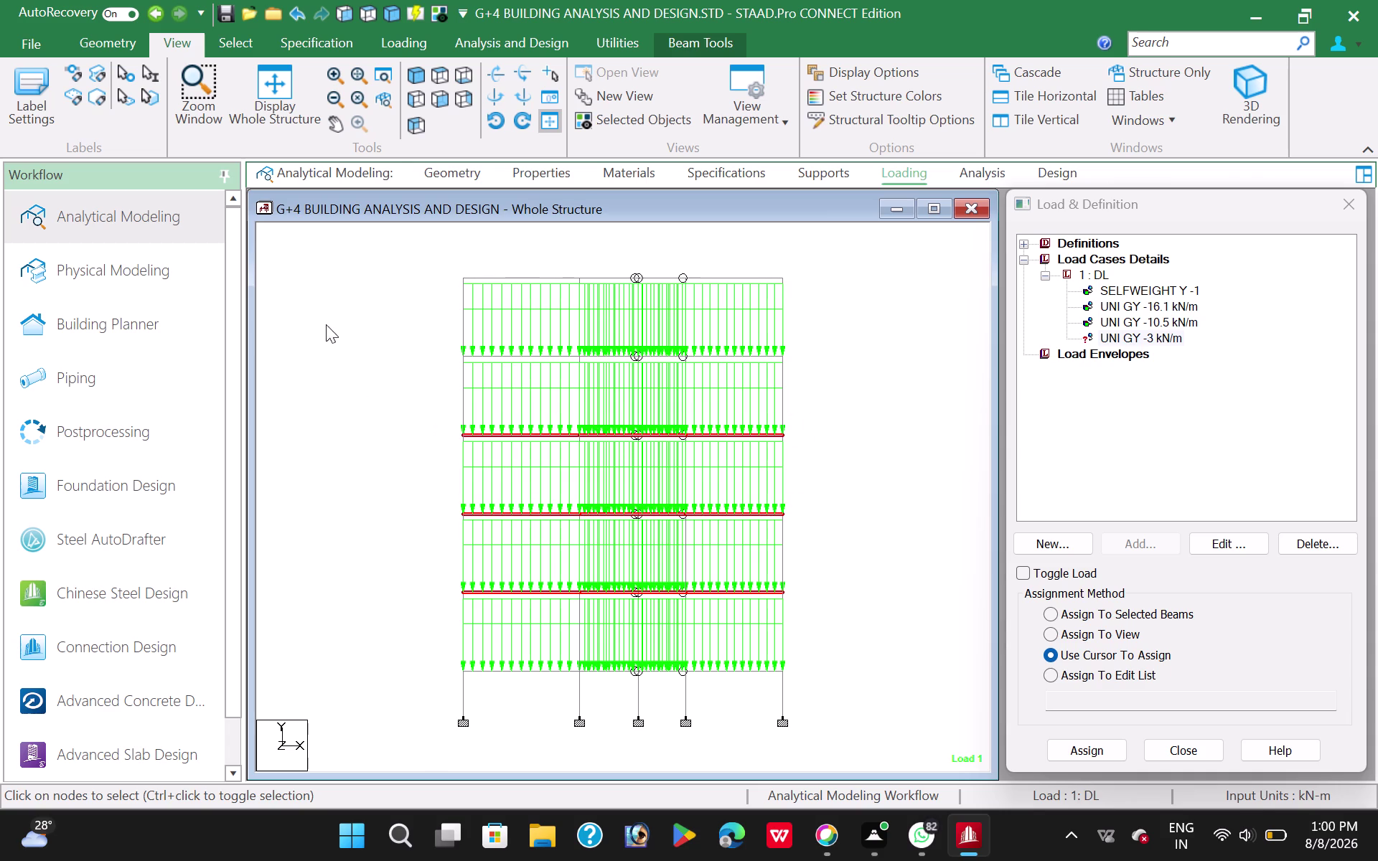
drag(440, 352, 803, 364)
drag(430, 264, 432, 271)
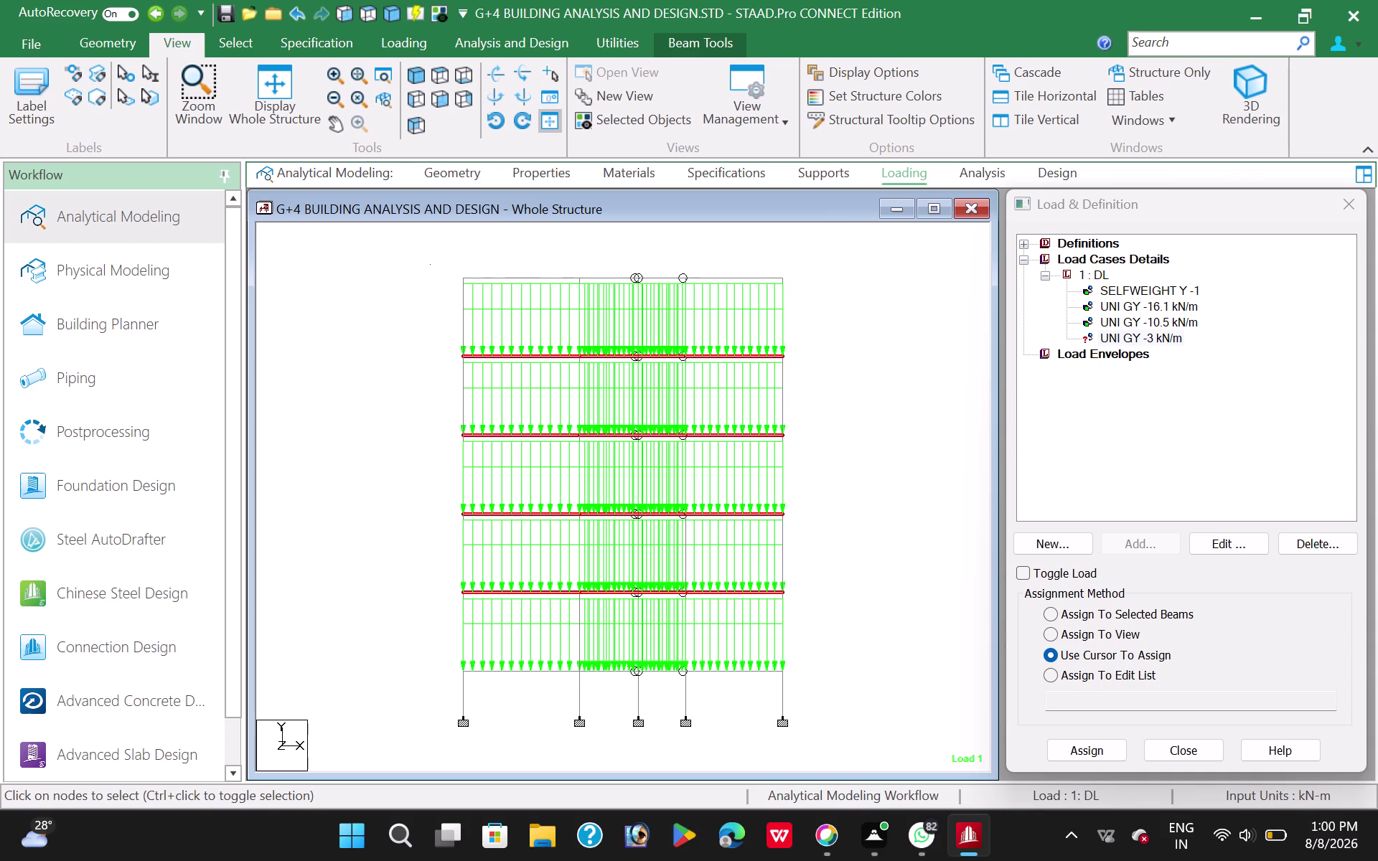
drag(432, 271, 859, 299)
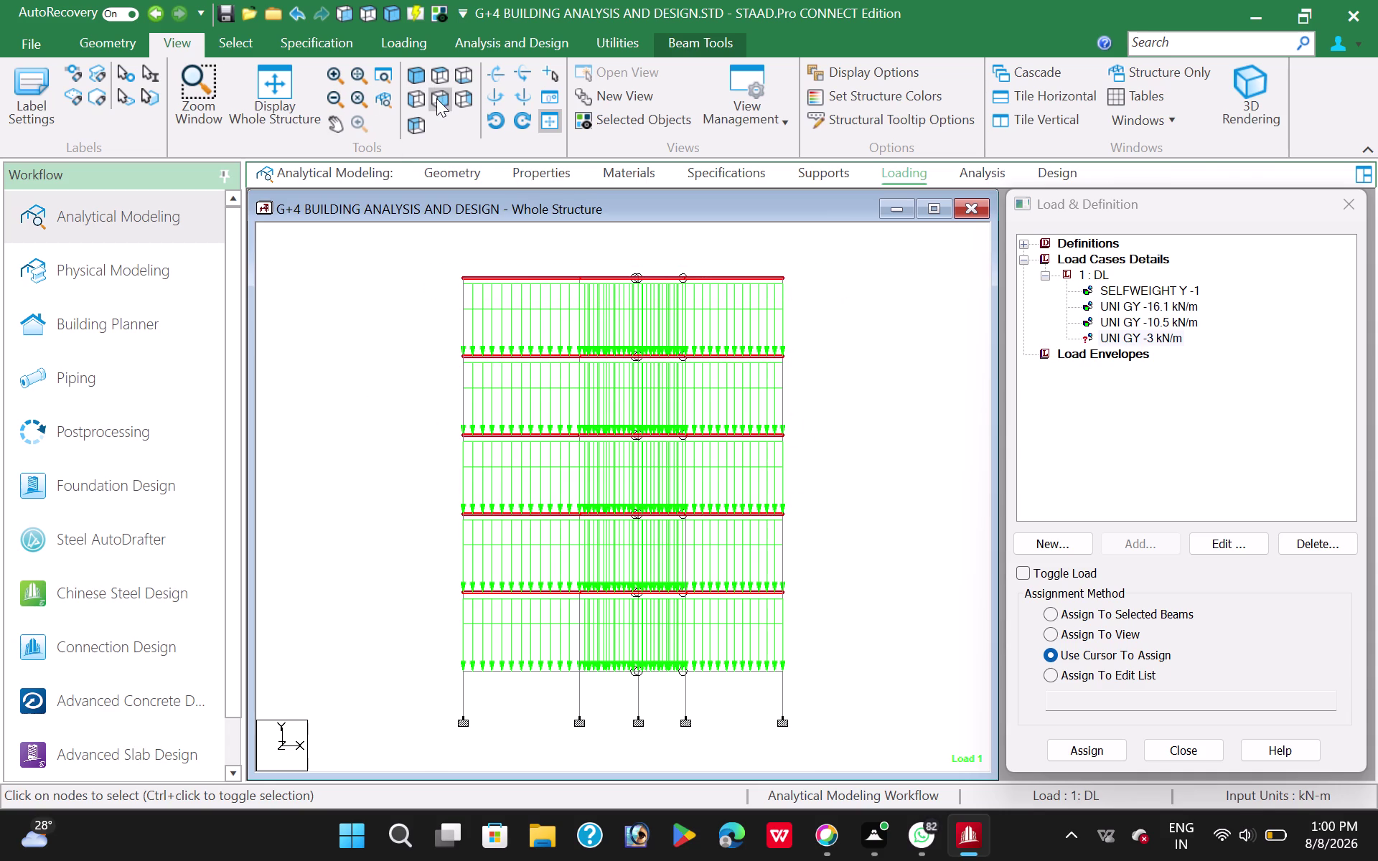
Show only the selected beams in isometric, then switch to the top view.
click(412, 79)
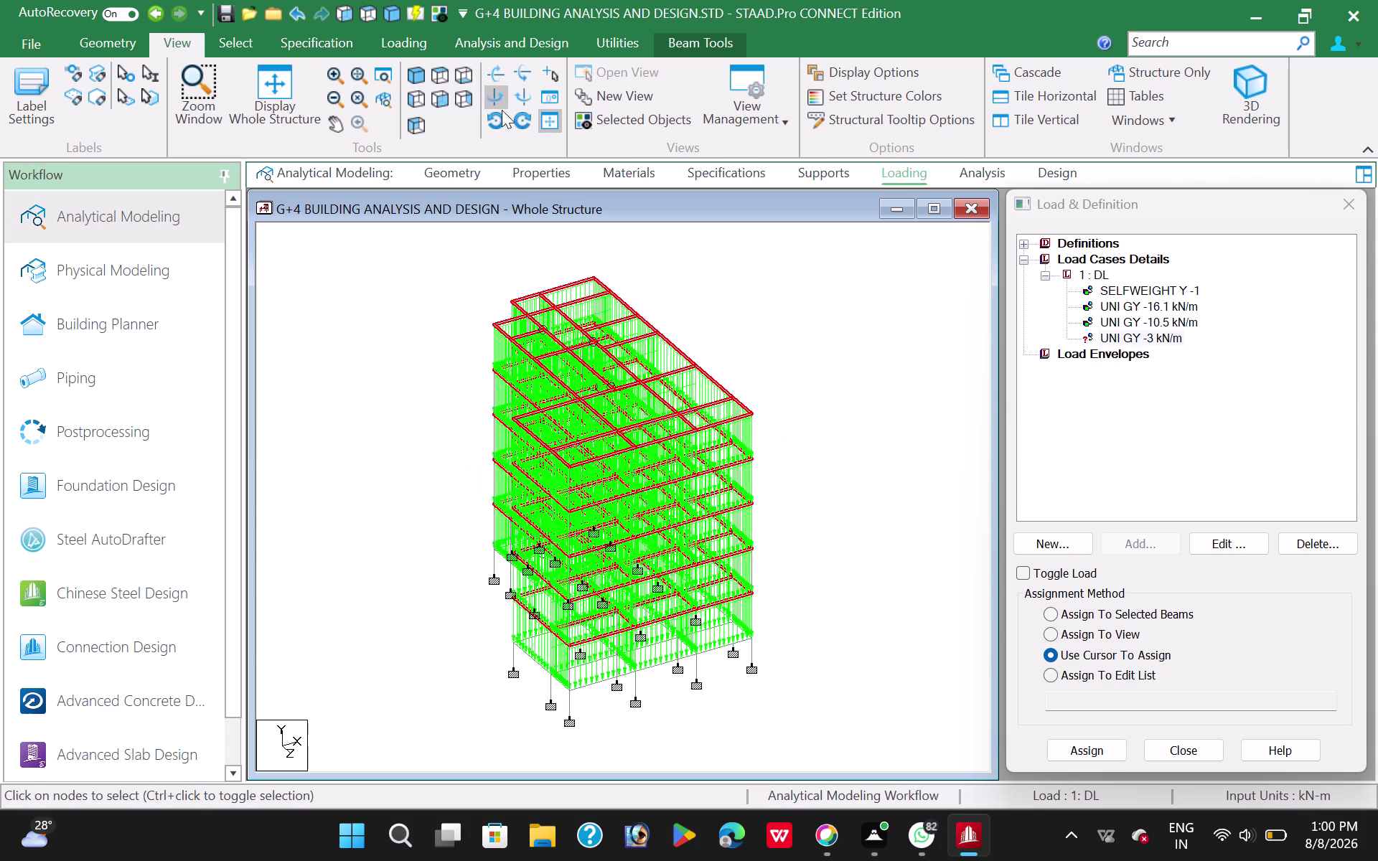
click(619, 122)
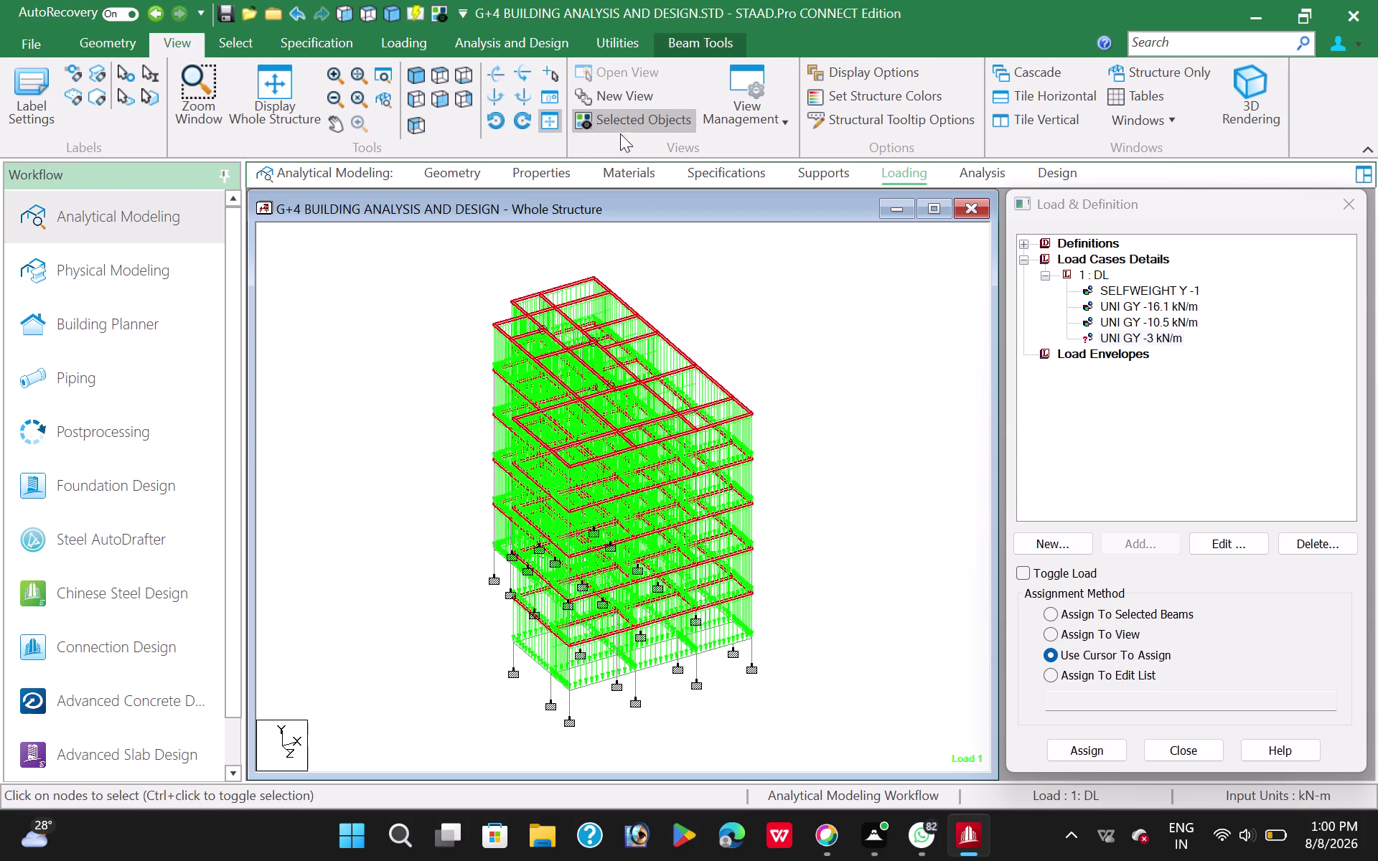
click(442, 74)
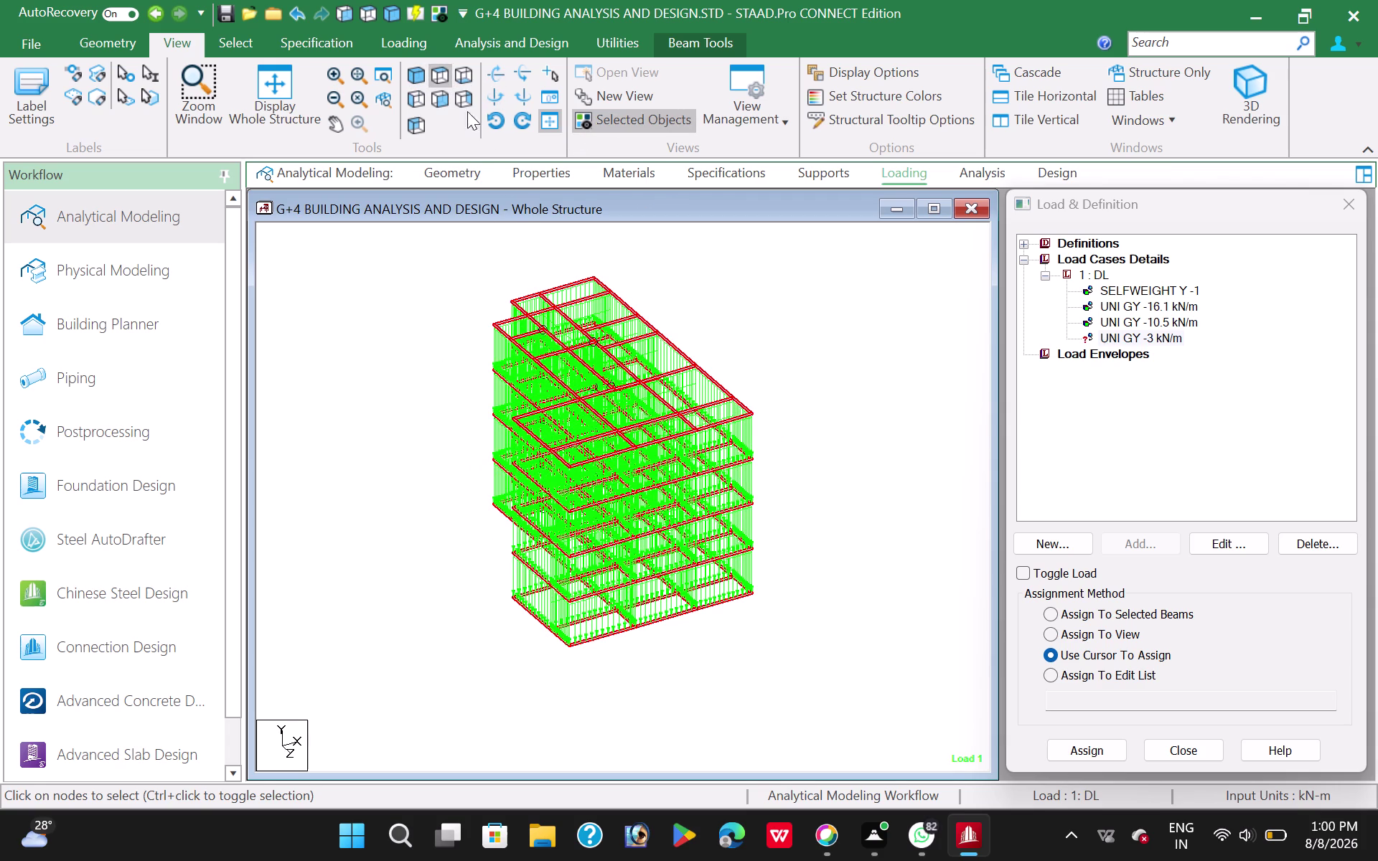
click(490, 352)
Window-select the left, bottom, right and top edge beams, plus the upper block's left edge.
drag(459, 544, 459, 548)
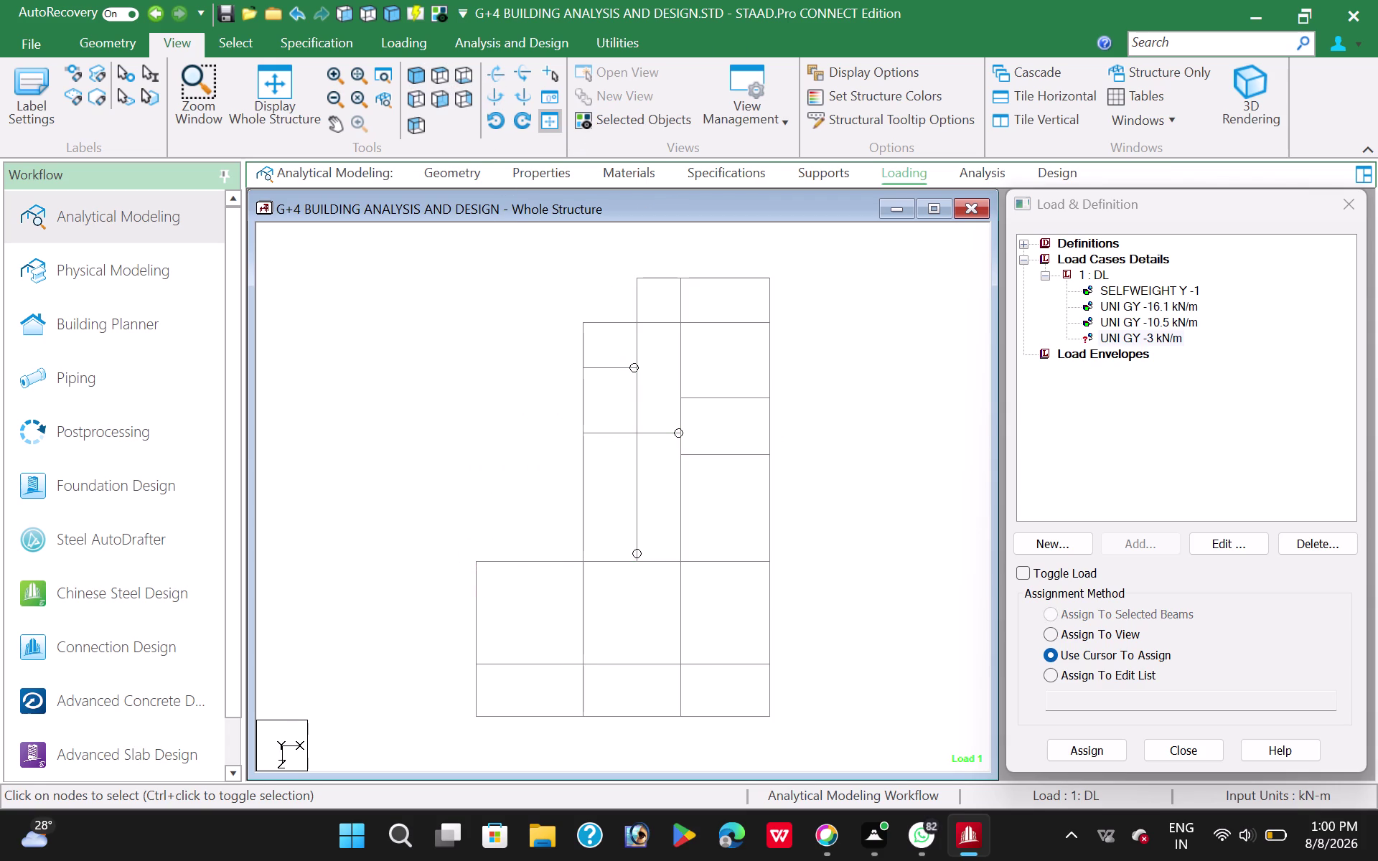
drag(460, 549, 482, 743)
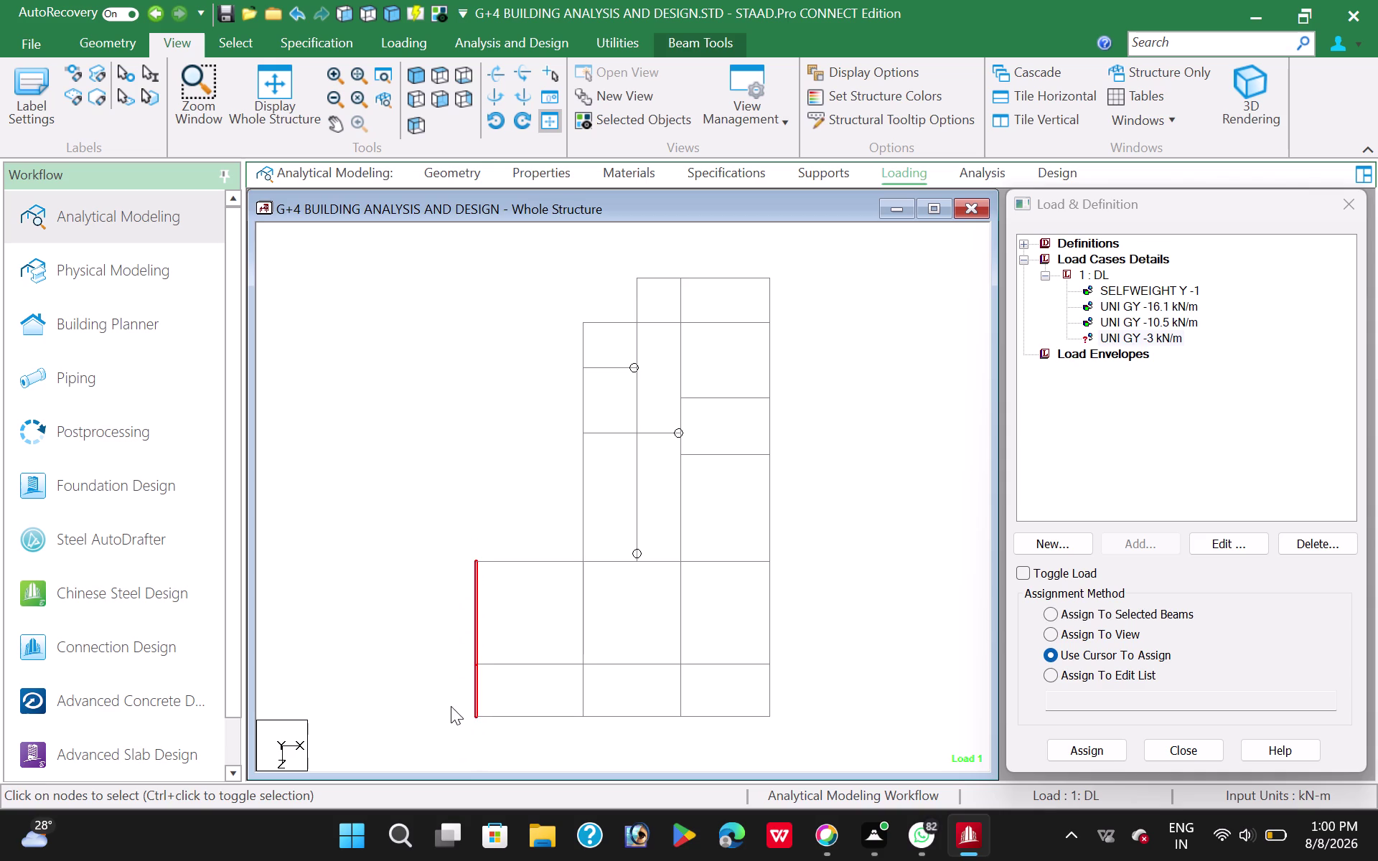
drag(451, 706, 808, 726)
drag(751, 263, 754, 274)
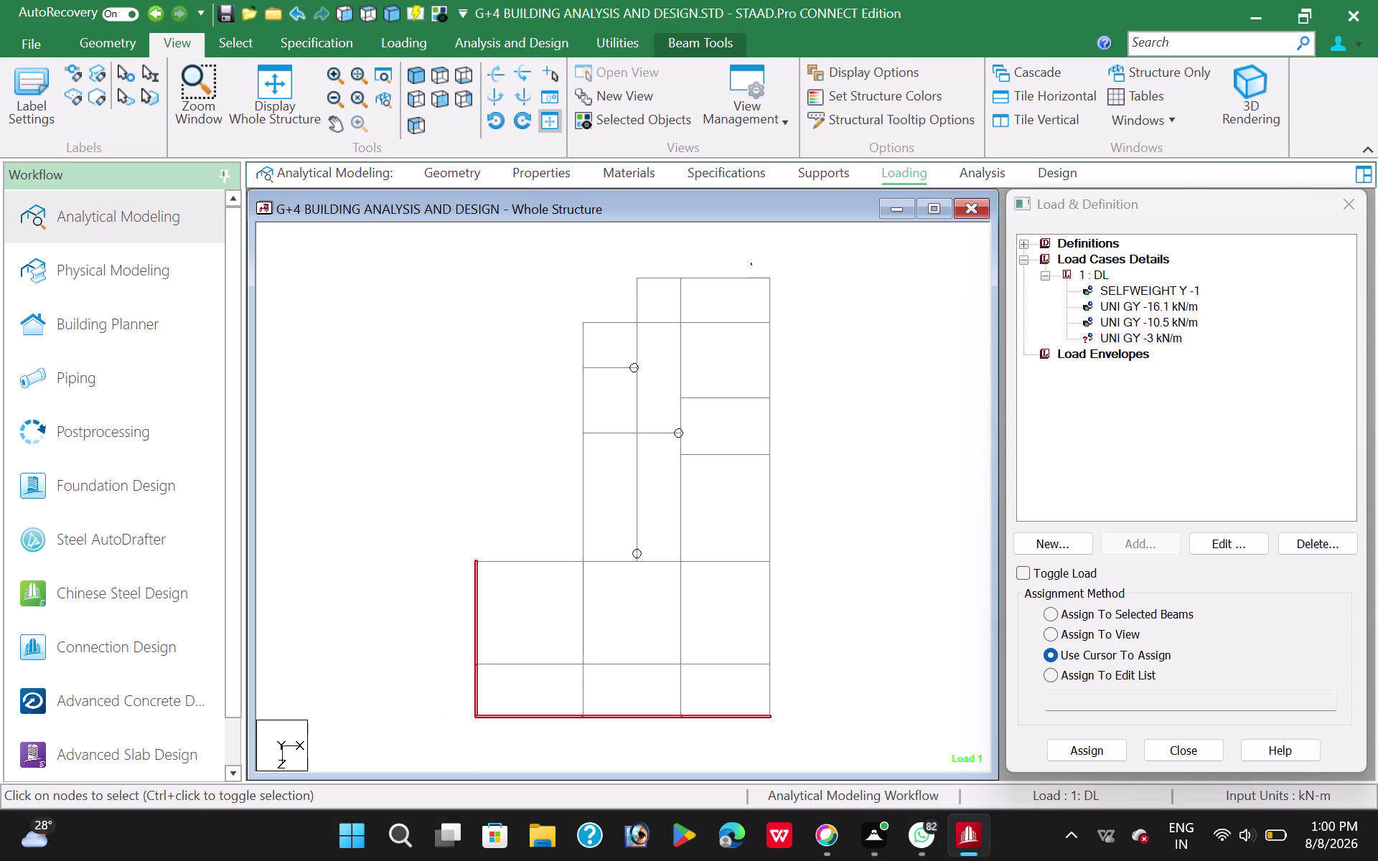
drag(753, 274, 792, 735)
drag(622, 267, 621, 286)
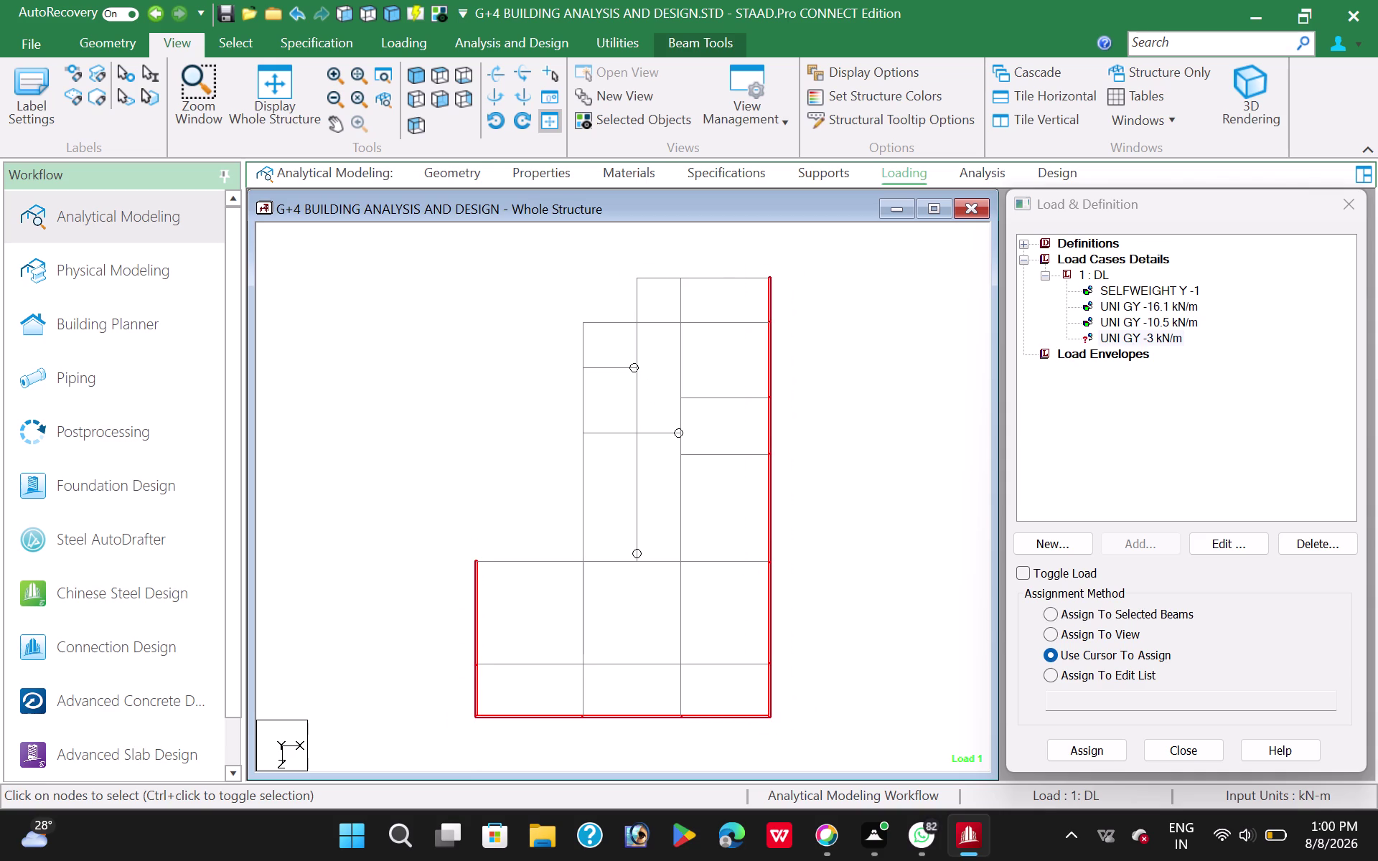
drag(620, 286, 782, 287)
drag(621, 262, 640, 342)
drag(566, 311, 675, 329)
drag(569, 312, 580, 409)
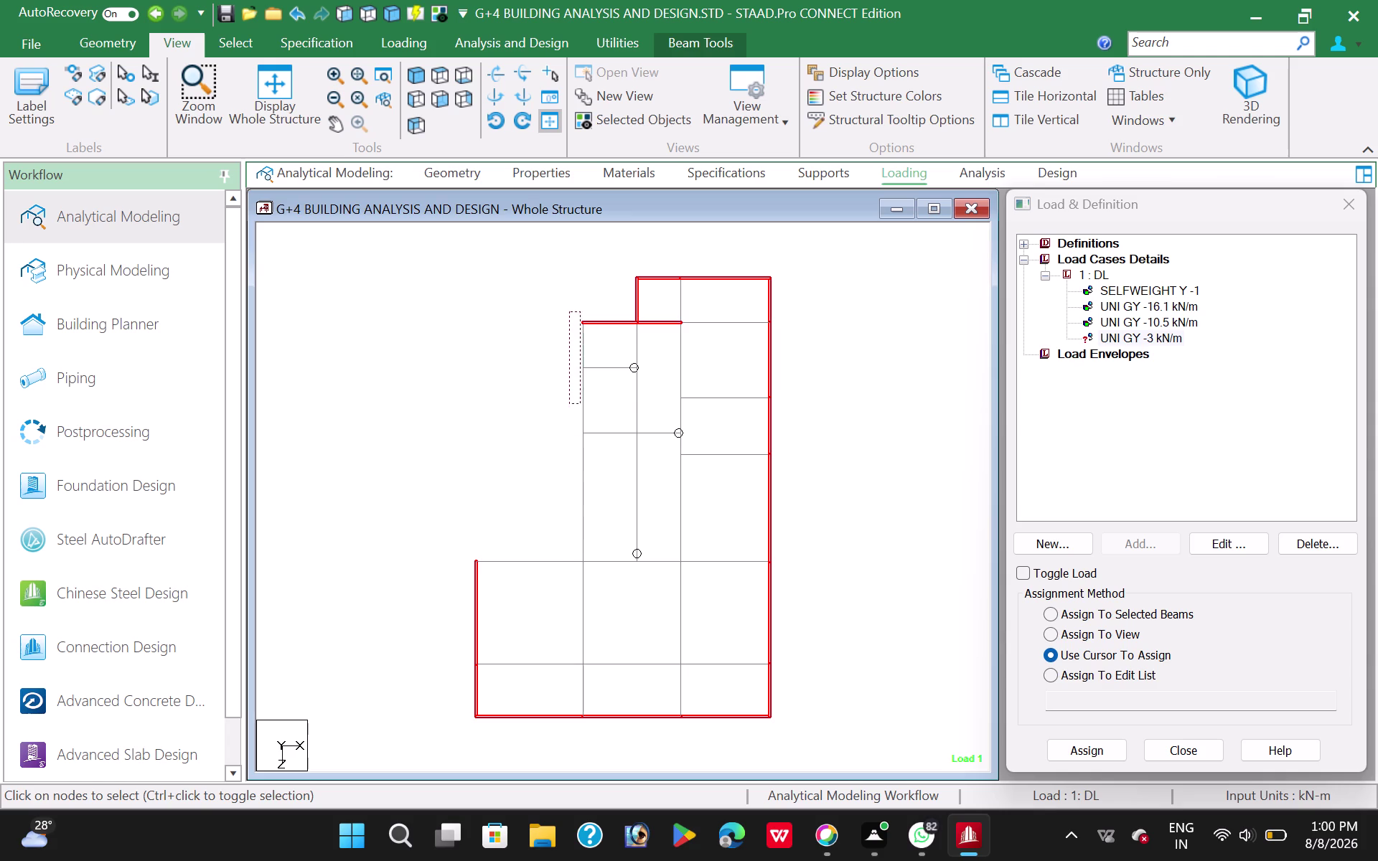
drag(580, 409, 588, 582)
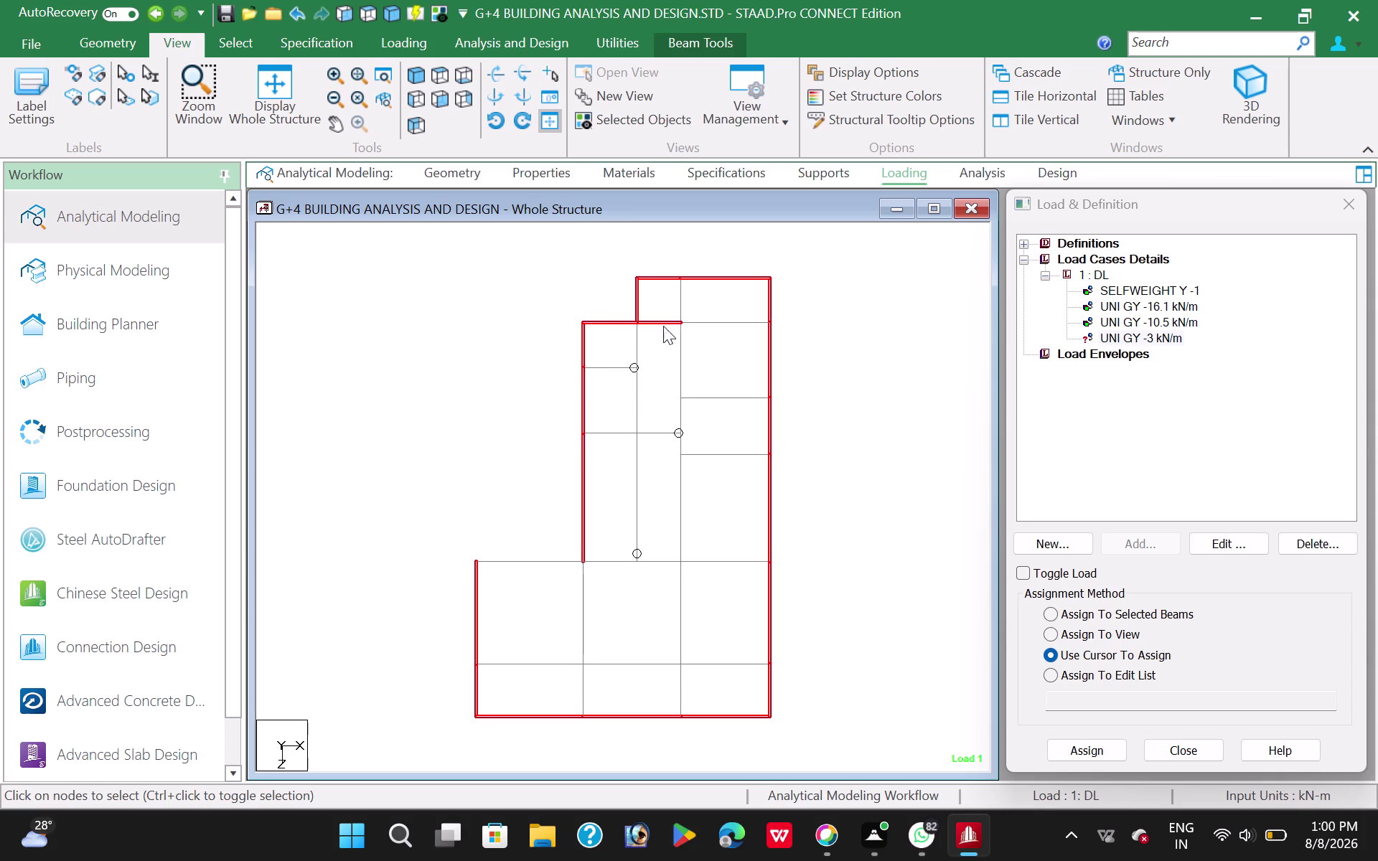
Reselect the stepped top-left edge beams, then the top, right and bottom edges.
click(664, 311)
click(656, 330)
click(540, 298)
drag(561, 304, 646, 330)
drag(631, 266, 641, 331)
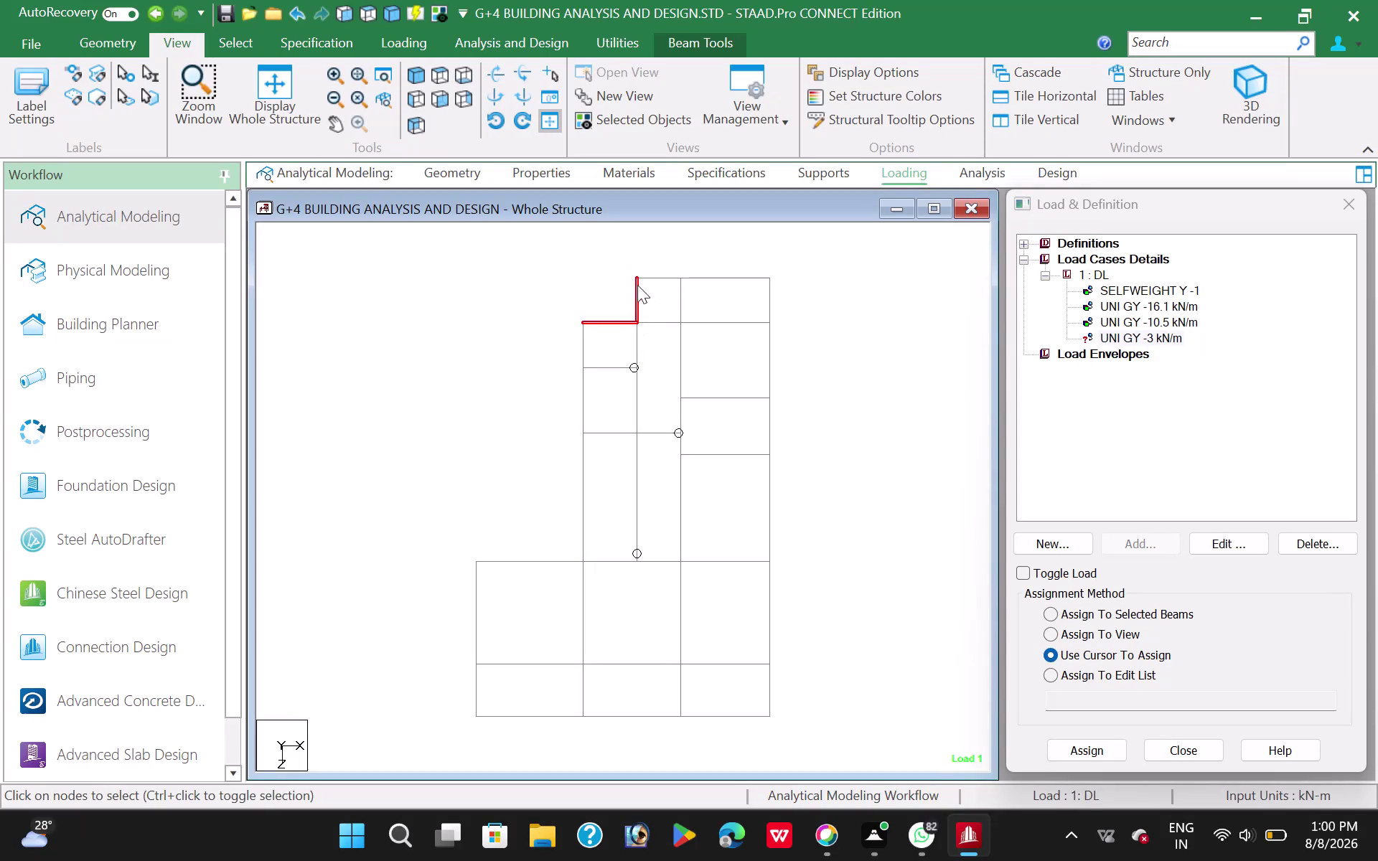
drag(625, 261, 763, 296)
drag(764, 295, 782, 286)
drag(757, 266, 777, 636)
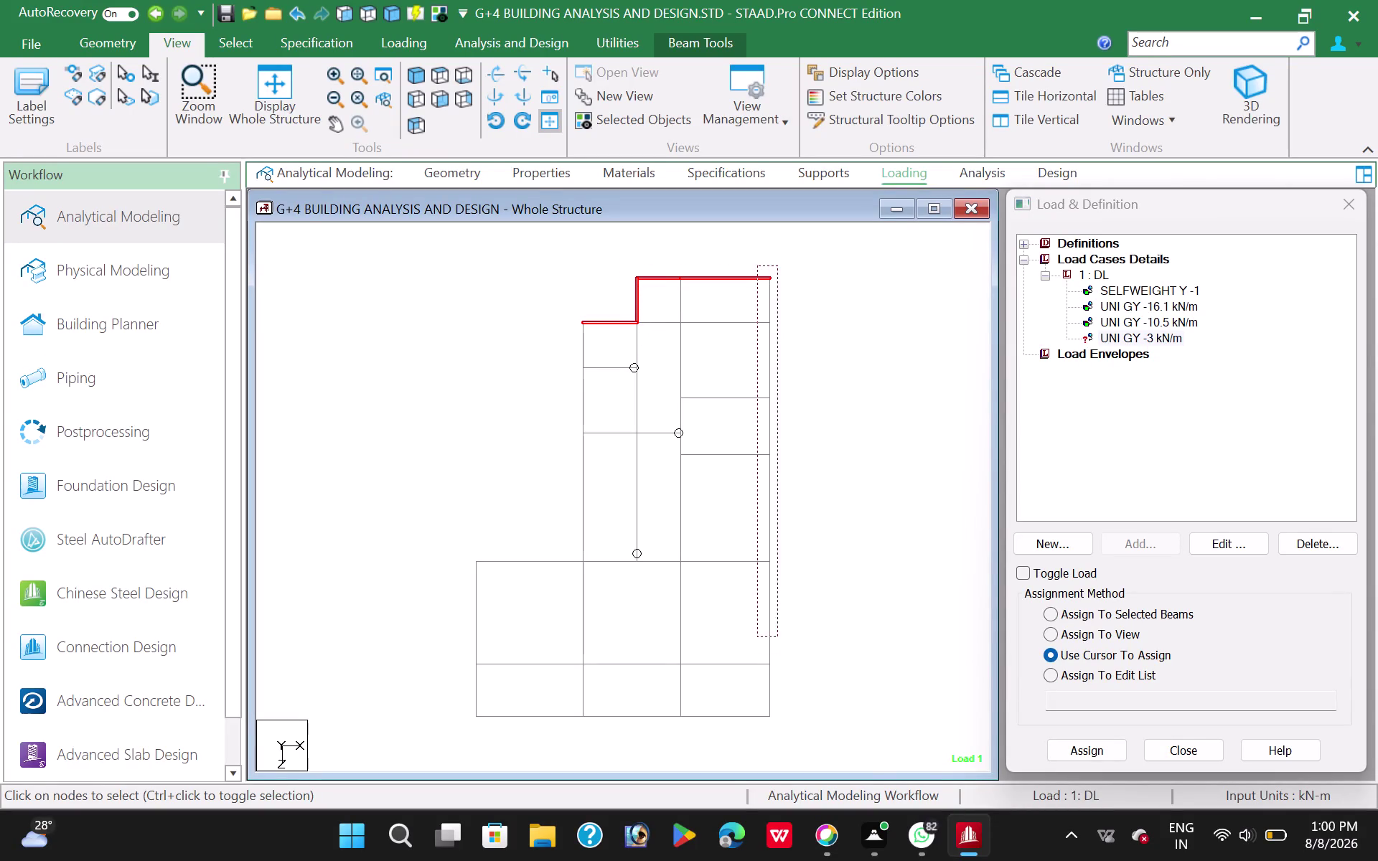
drag(778, 637, 785, 727)
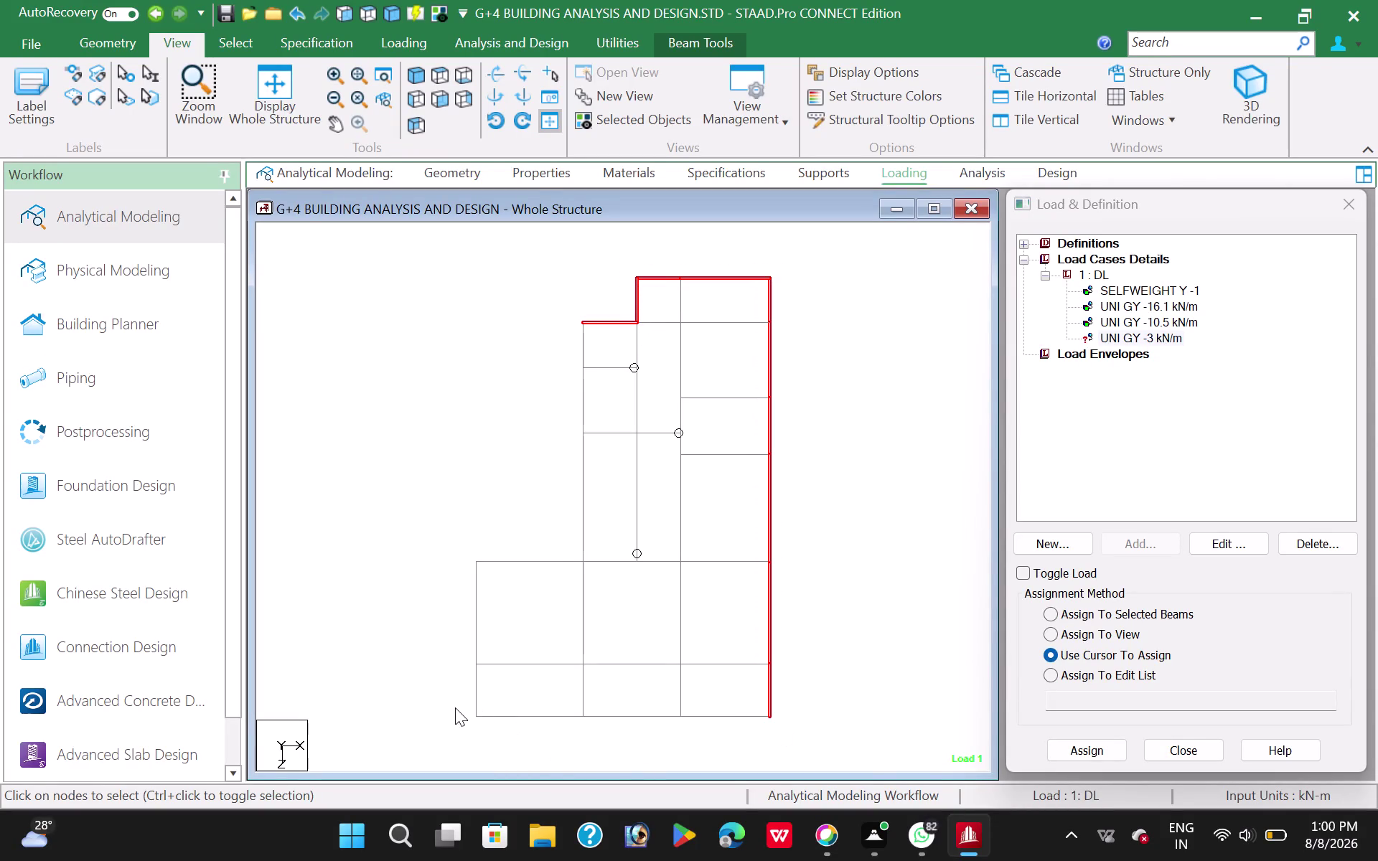
drag(456, 708, 785, 726)
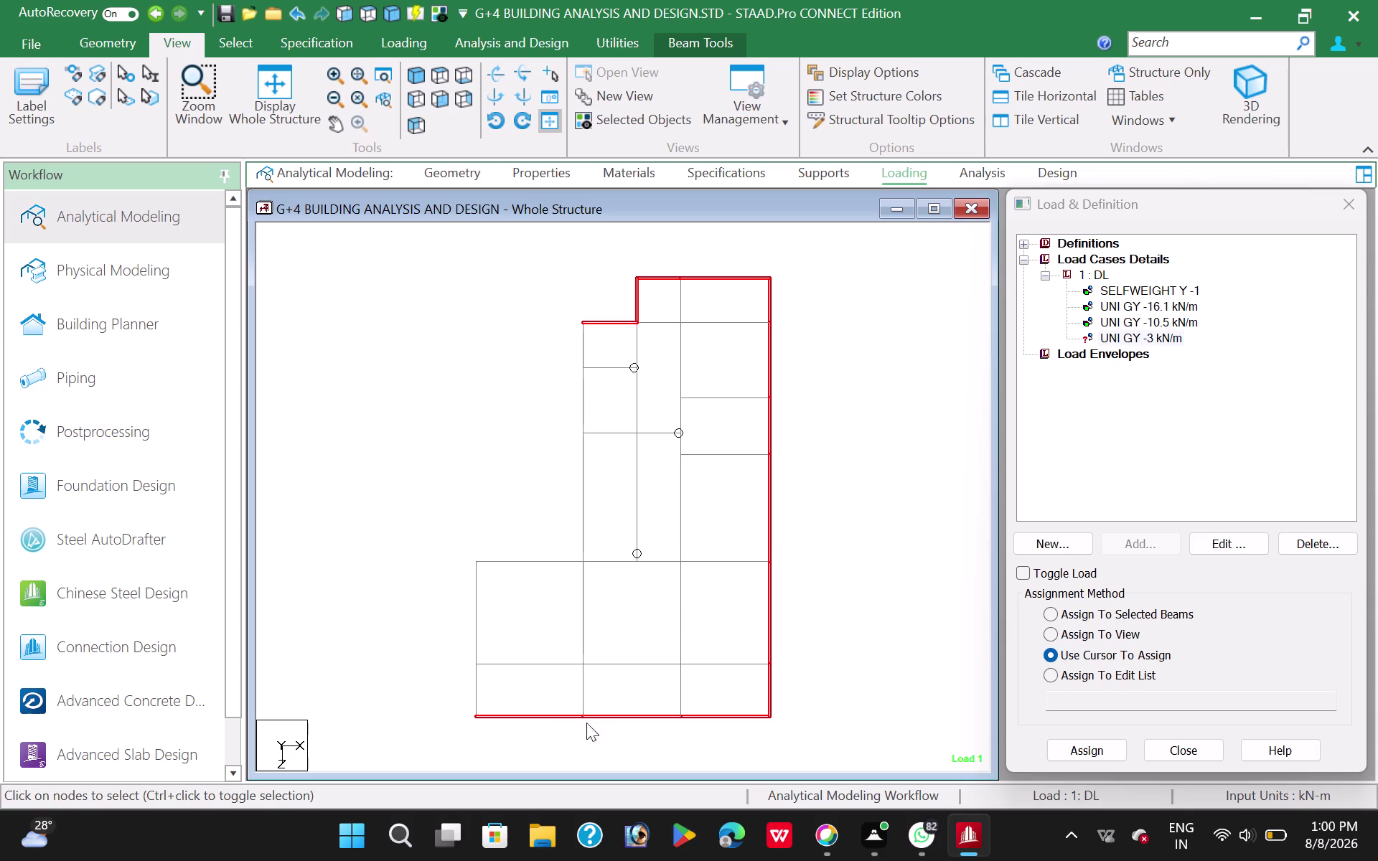
Add both blocks' left edge beams and check the perimeter selection in isometric.
drag(464, 547, 485, 730)
drag(464, 551, 586, 577)
drag(574, 303, 575, 380)
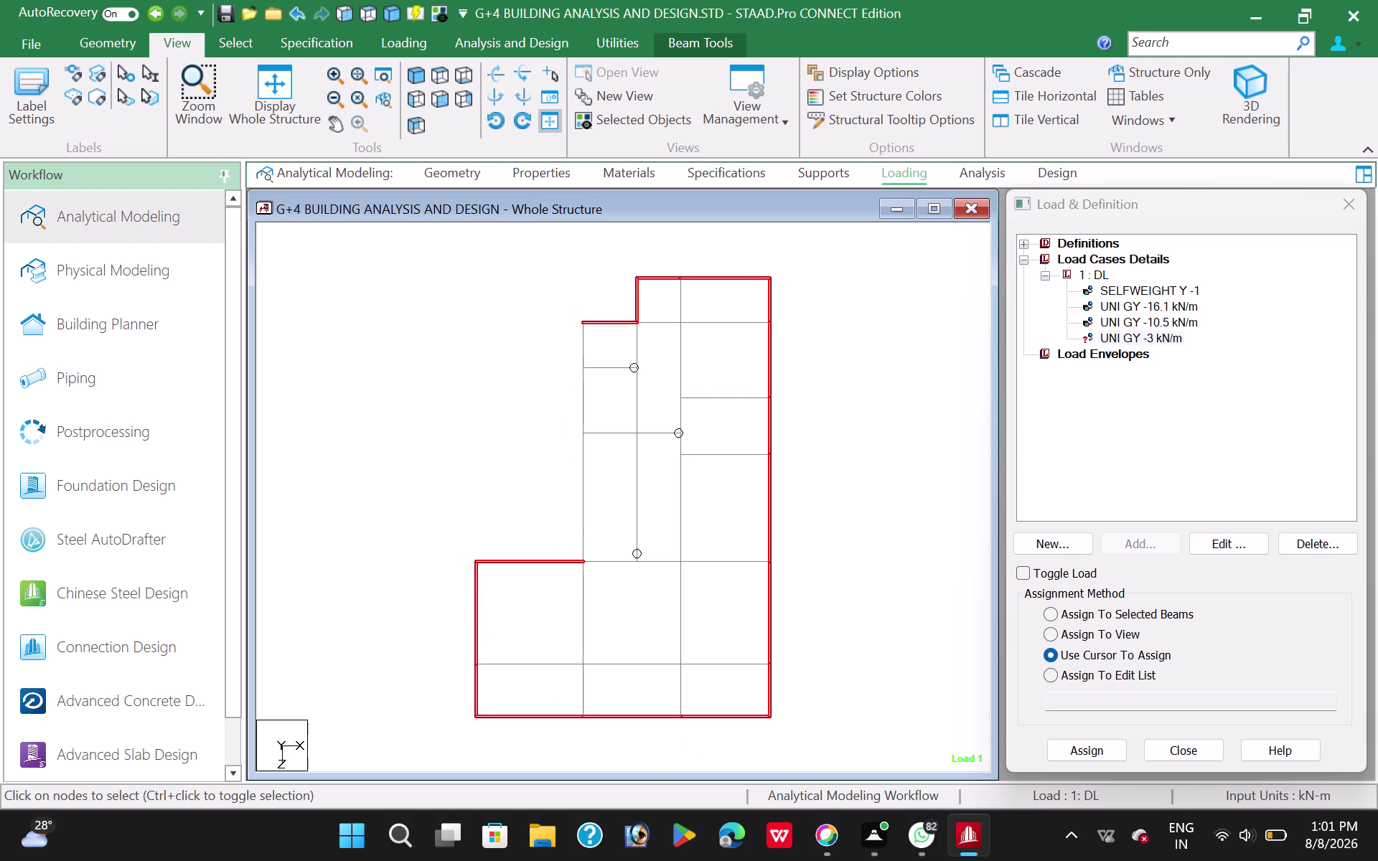
drag(575, 381, 593, 583)
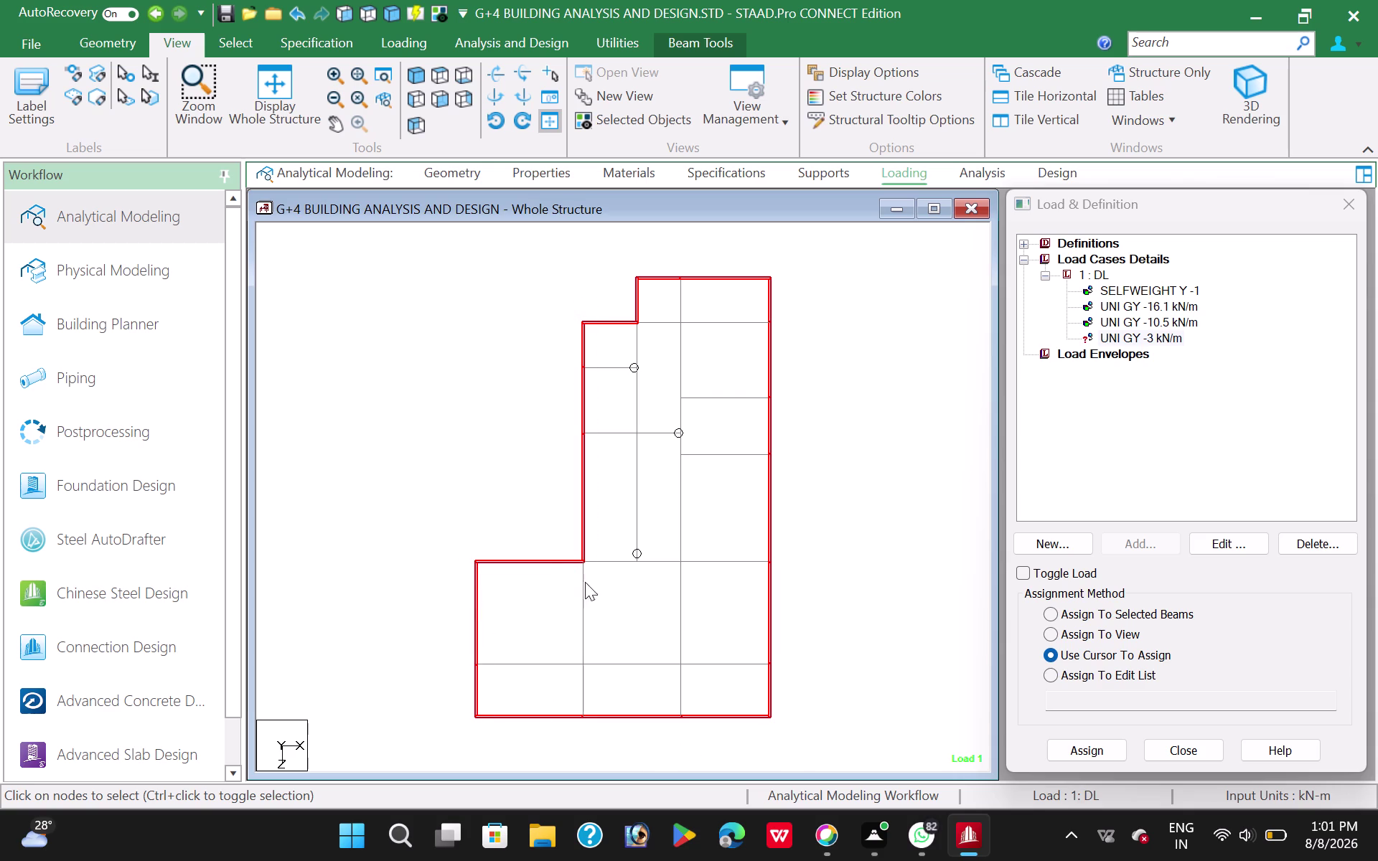
click(411, 76)
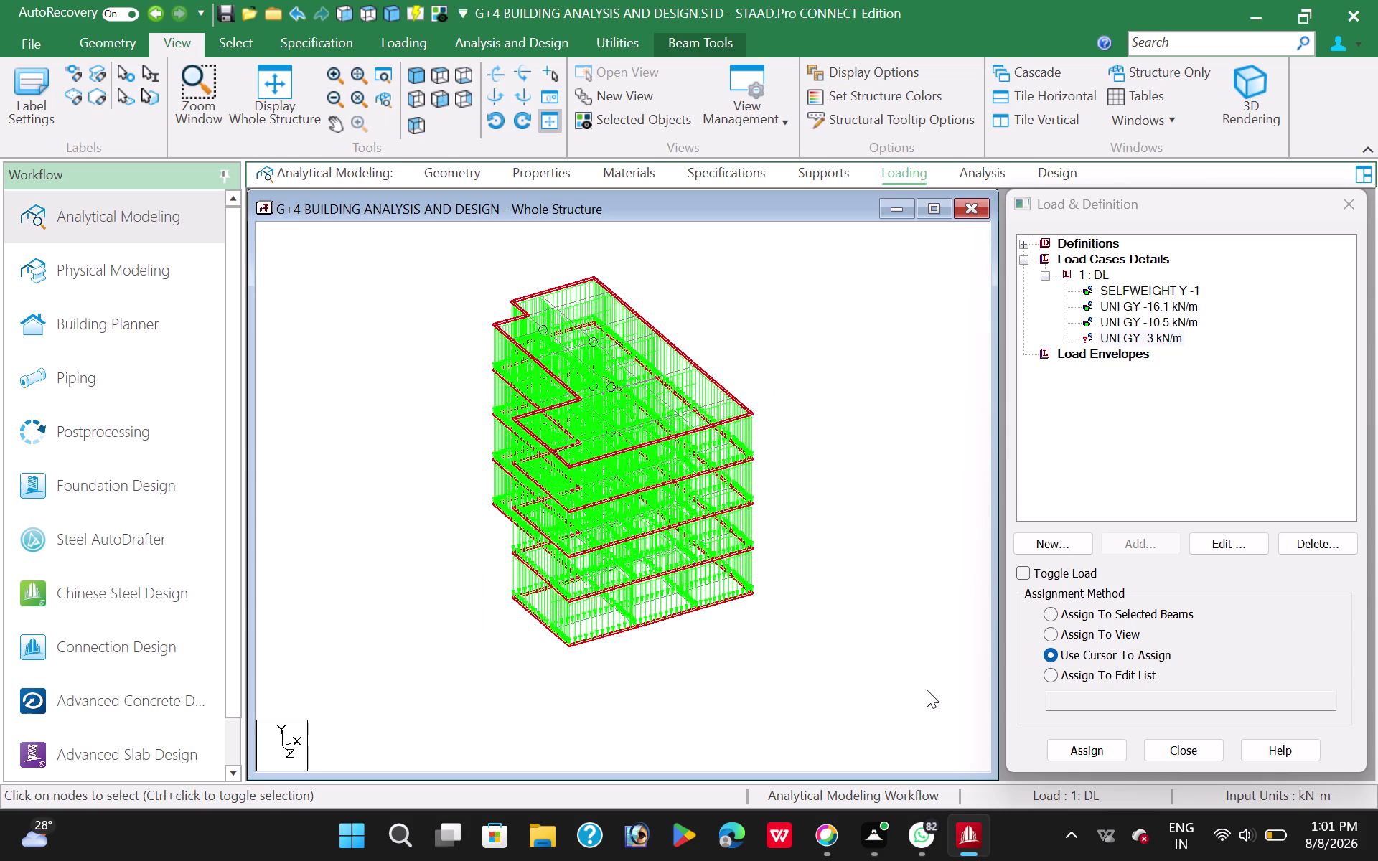
Assign the UNI GY -3 kN/m load to the selected perimeter beams on every floor and confirm.
click(1079, 753)
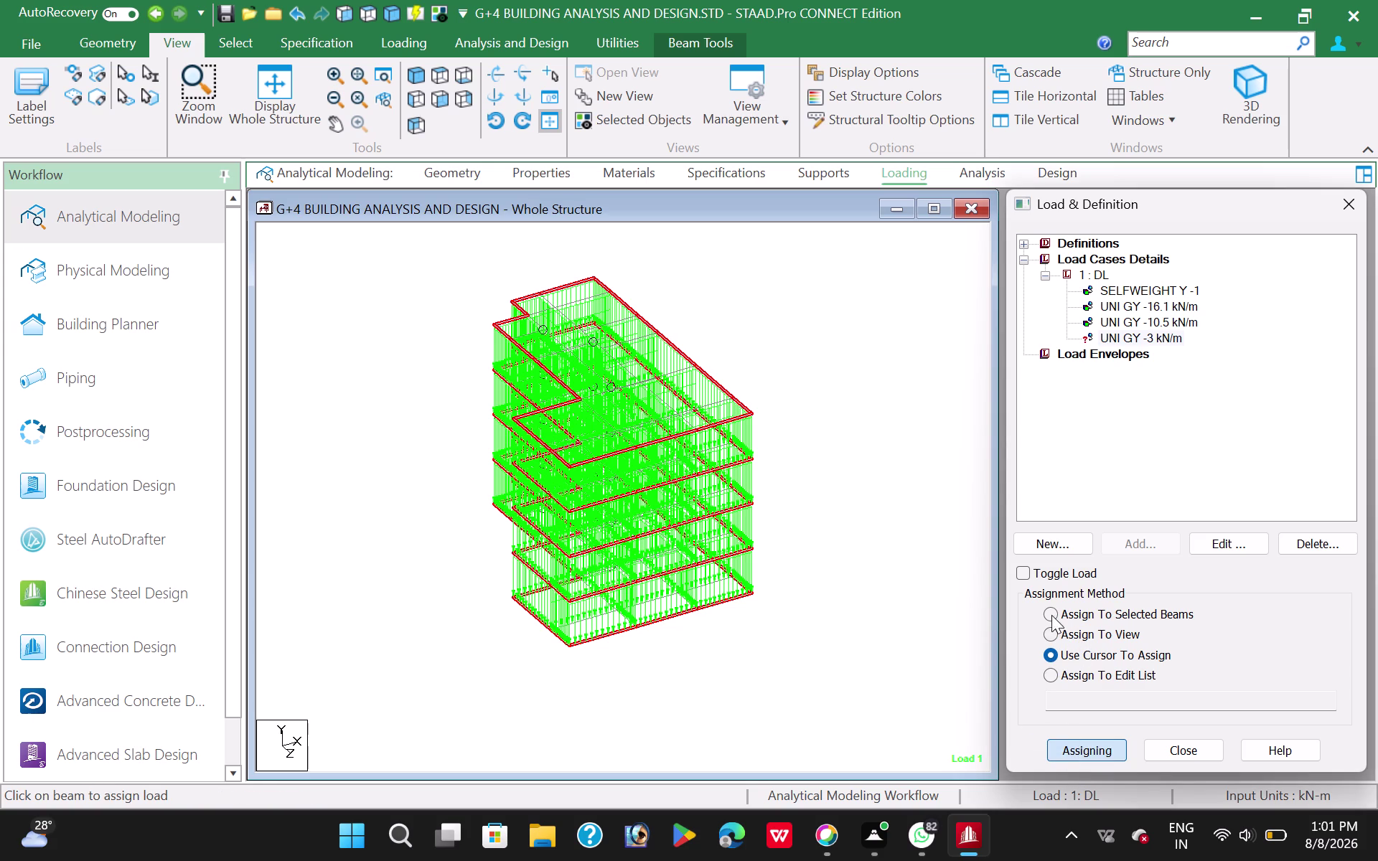
click(1050, 613)
click(1076, 748)
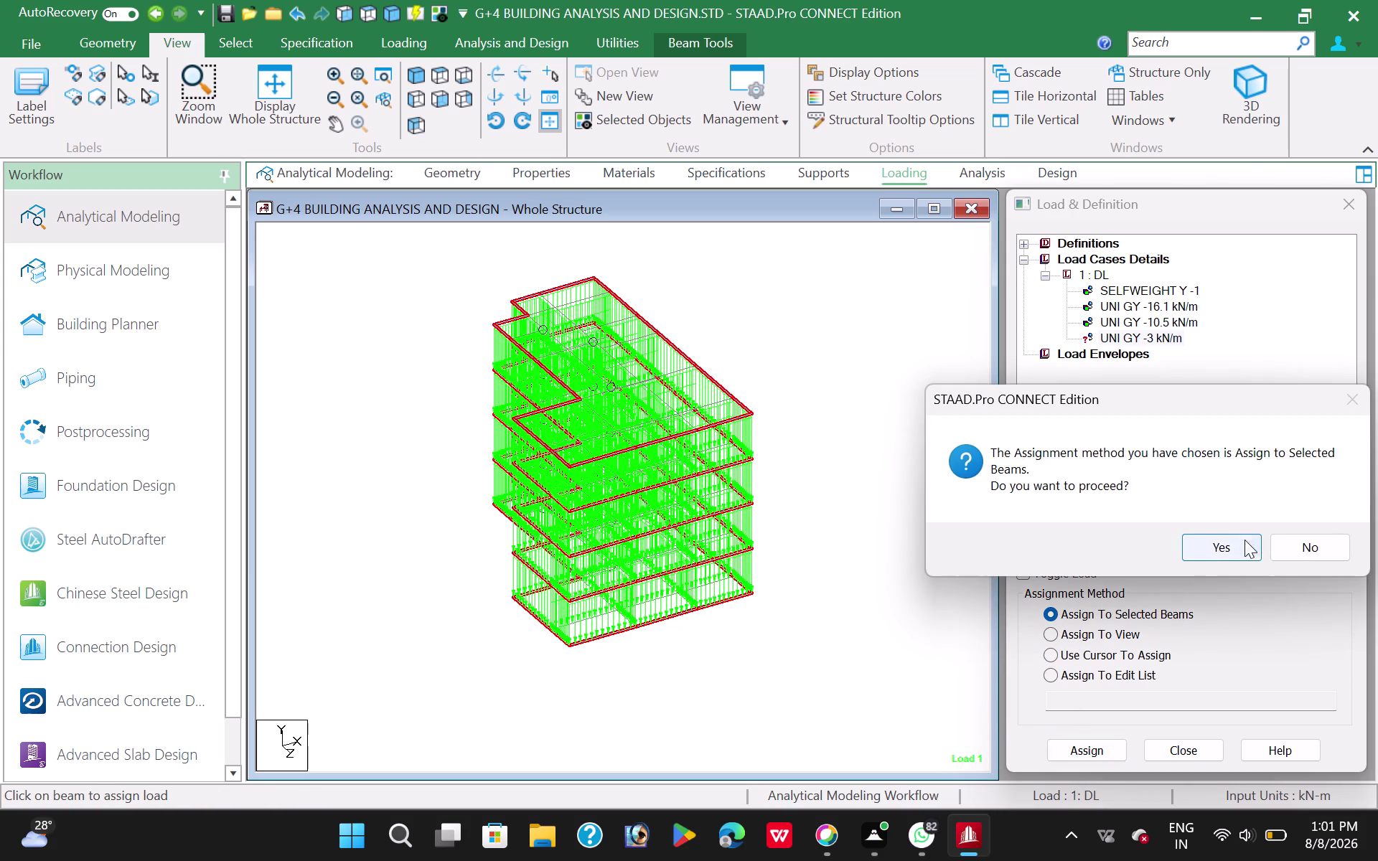
click(1235, 547)
click(837, 389)
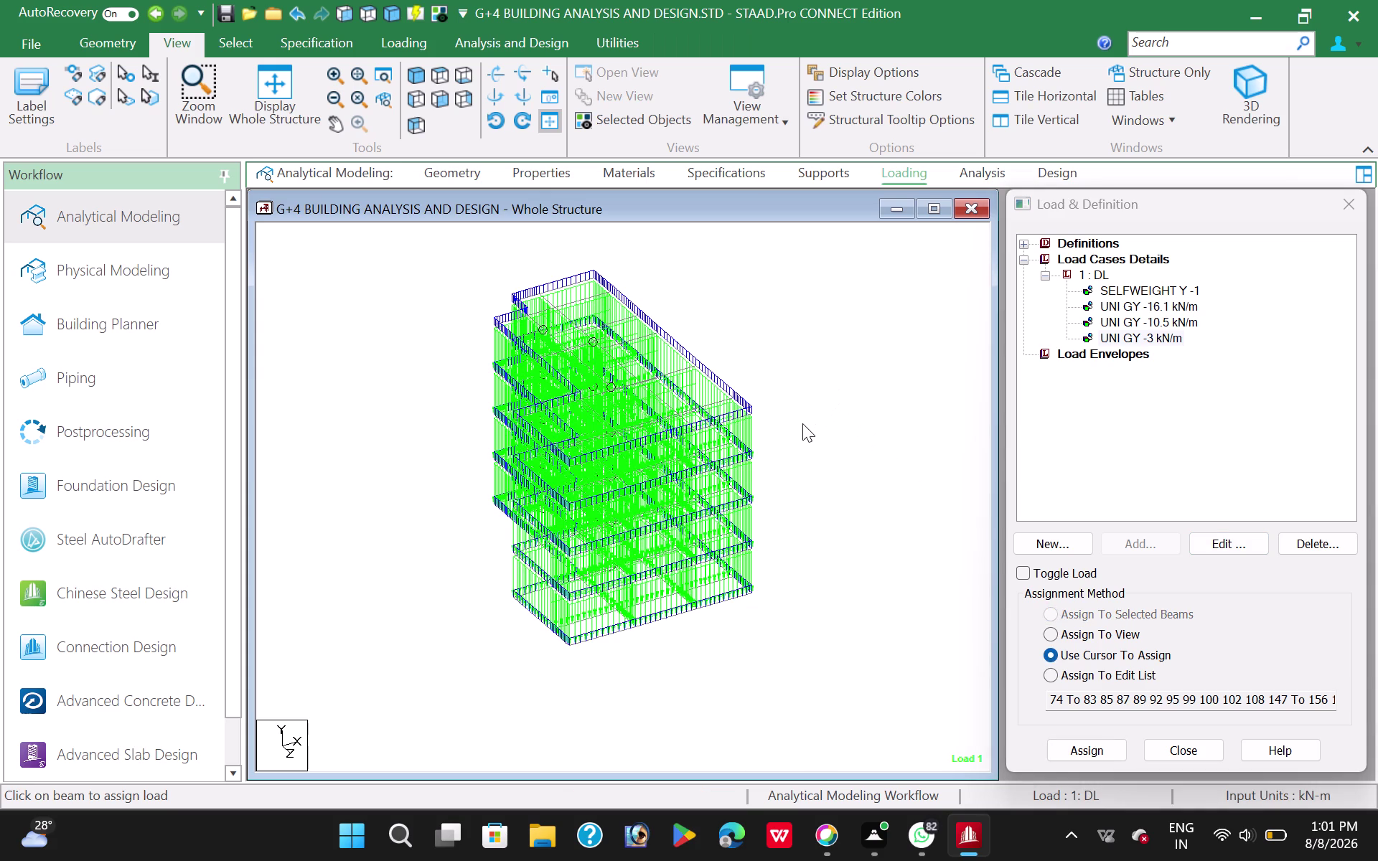